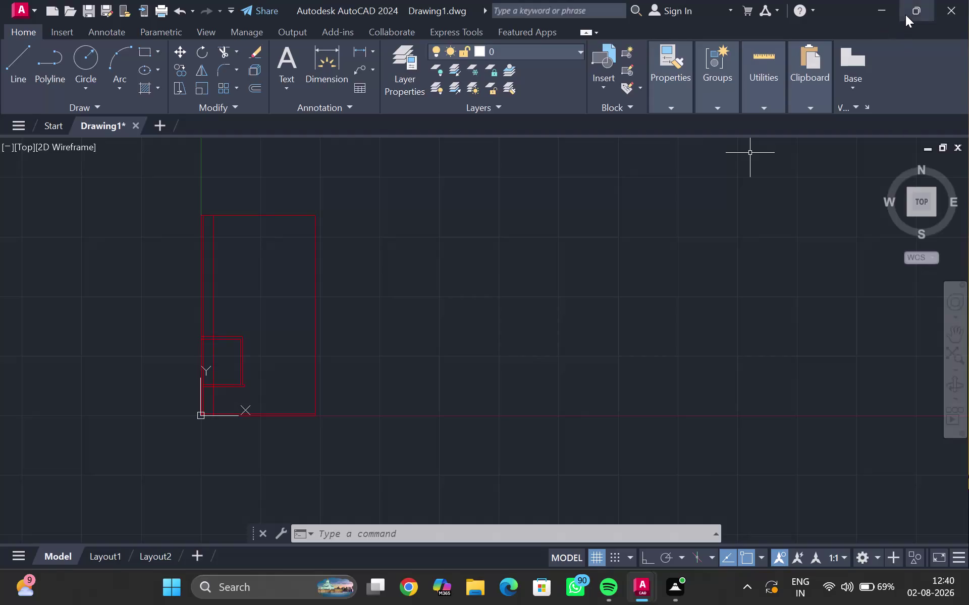
Zoom in on the small room and select the inner vertical wall line, after a mistyped command.
click(917, 352)
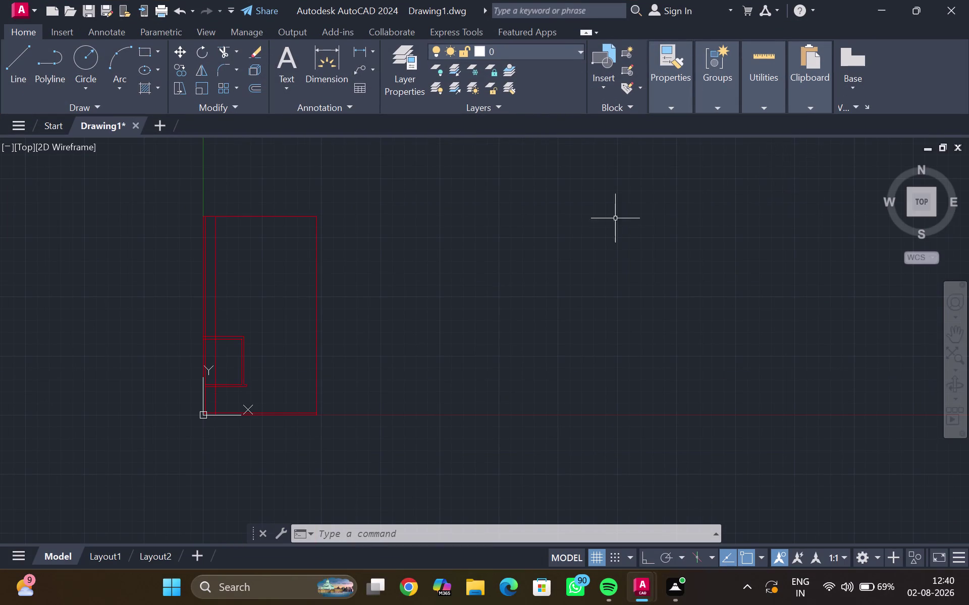
middle_drag(232, 356, 249, 330)
scroll(up, 3)
scroll(up, 3)
middle_drag(243, 321, 243, 324)
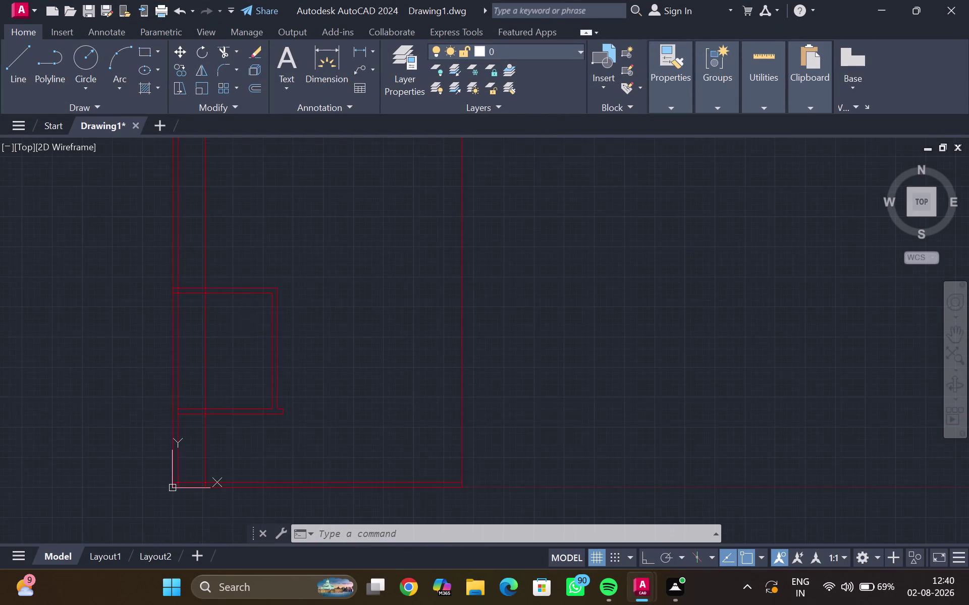
middle_drag(243, 324, 250, 372)
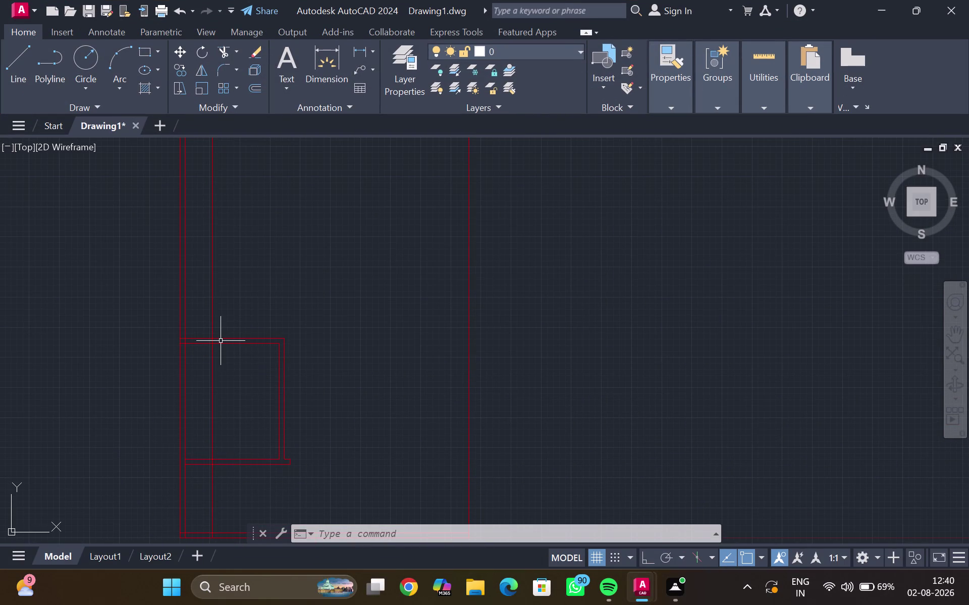
middle_click(259, 279)
click(213, 275)
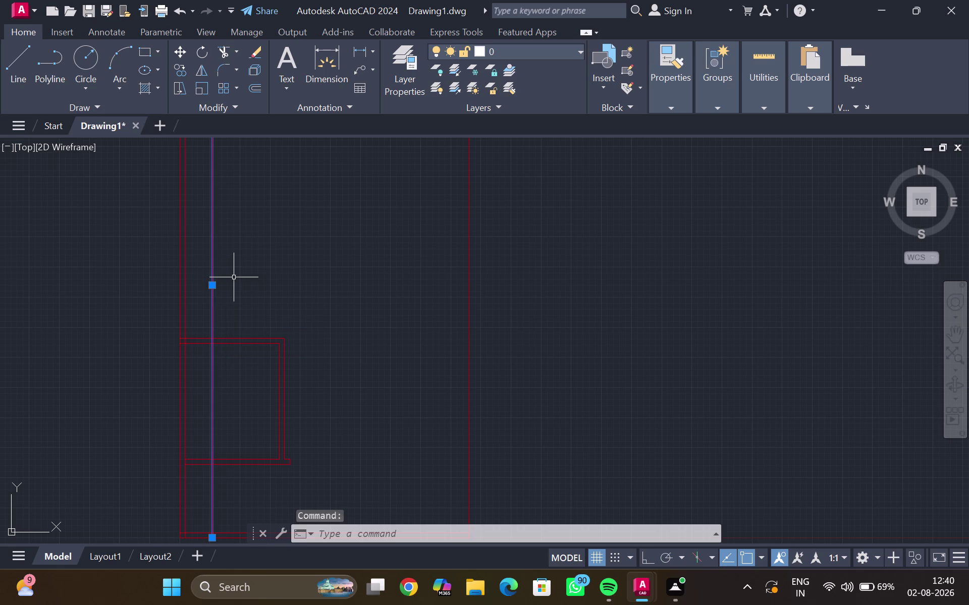
text(qo)
key(Return)
text(9)
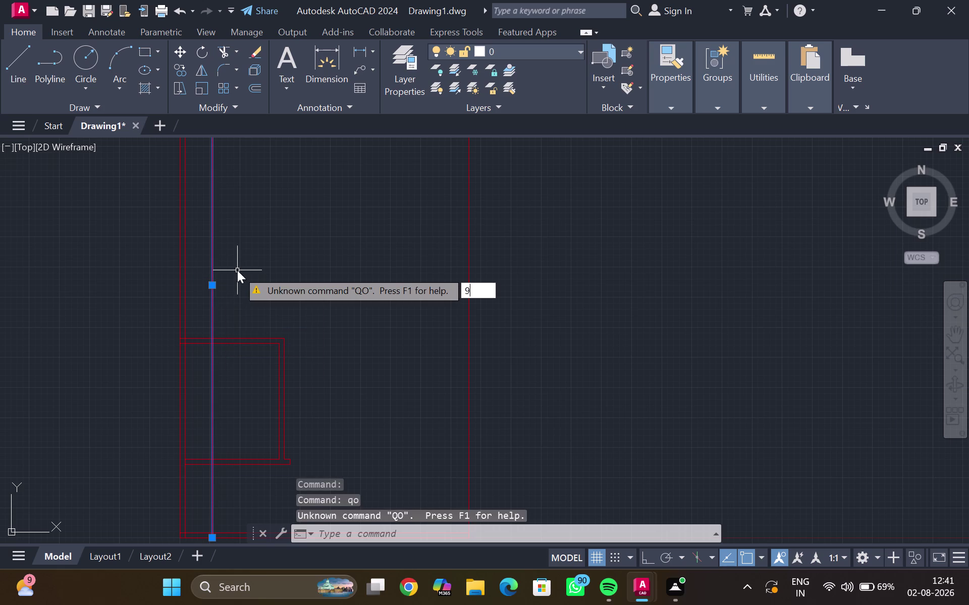
text(")
key(Return)
scroll(up, 3)
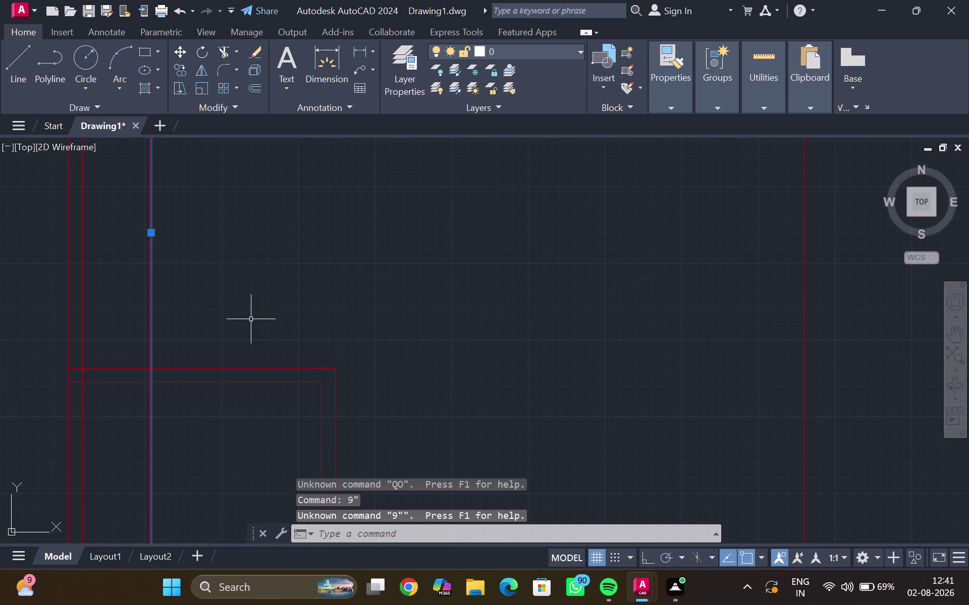
Offset the inner vertical wall line 9 inches to the right.
key(o)
key(Return)
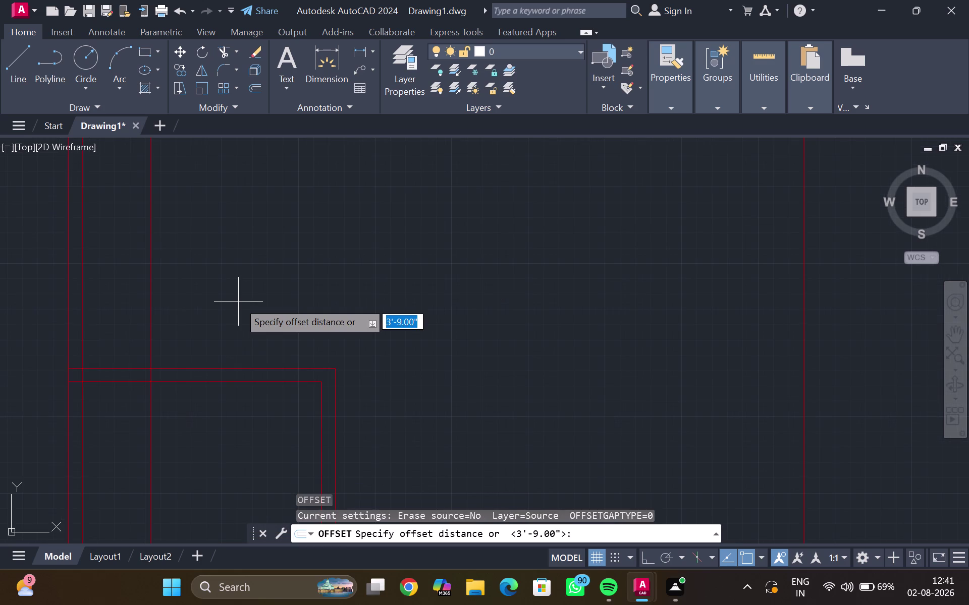
text(9")
key(Return)
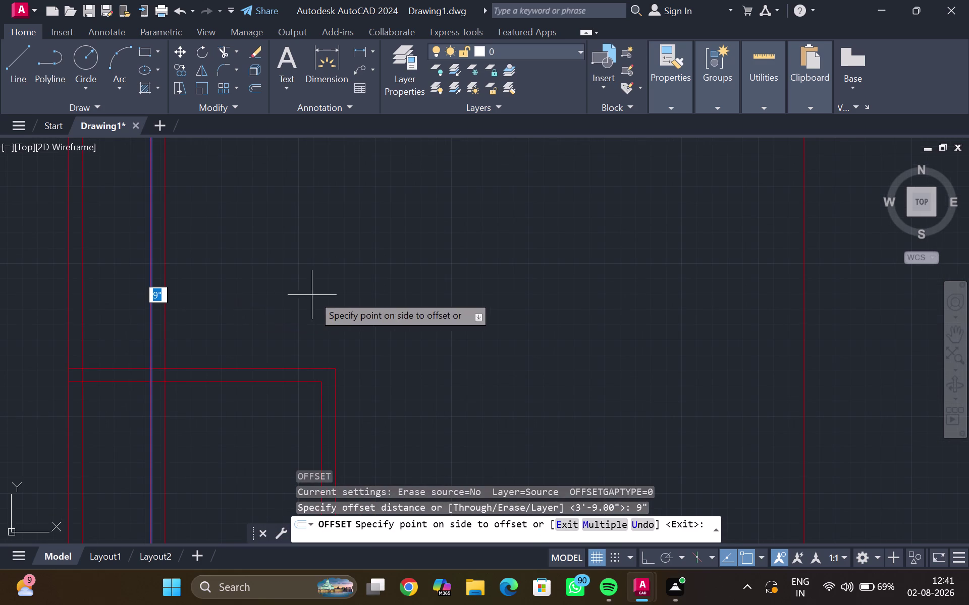
click(235, 307)
scroll(up, 3)
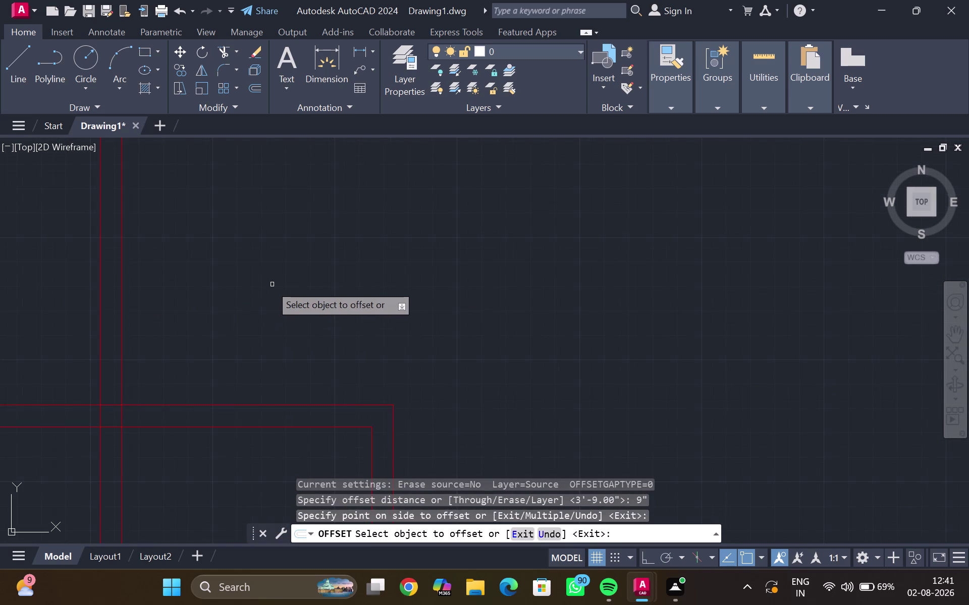
scroll(down, 3)
key(Escape)
scroll(up, 3)
middle_click(229, 295)
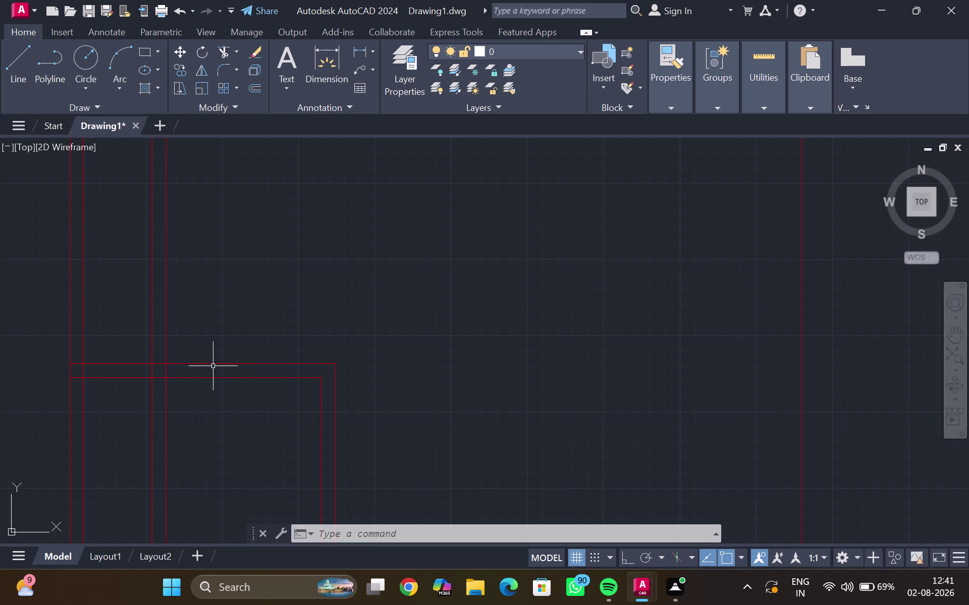
Offset the top horizontal wall line 12 feet down to start a partition.
click(215, 363)
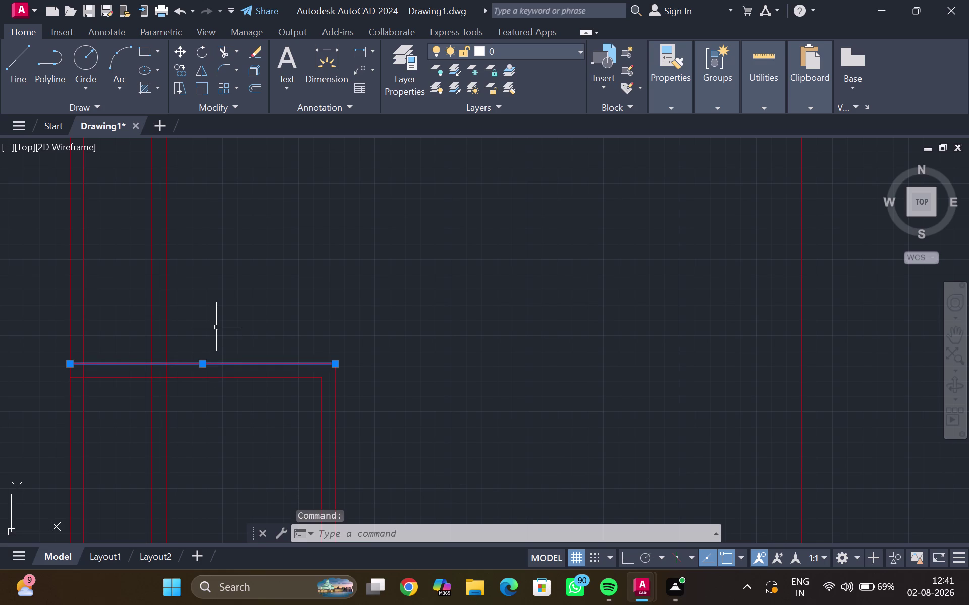
key(o)
key(Return)
text(12)
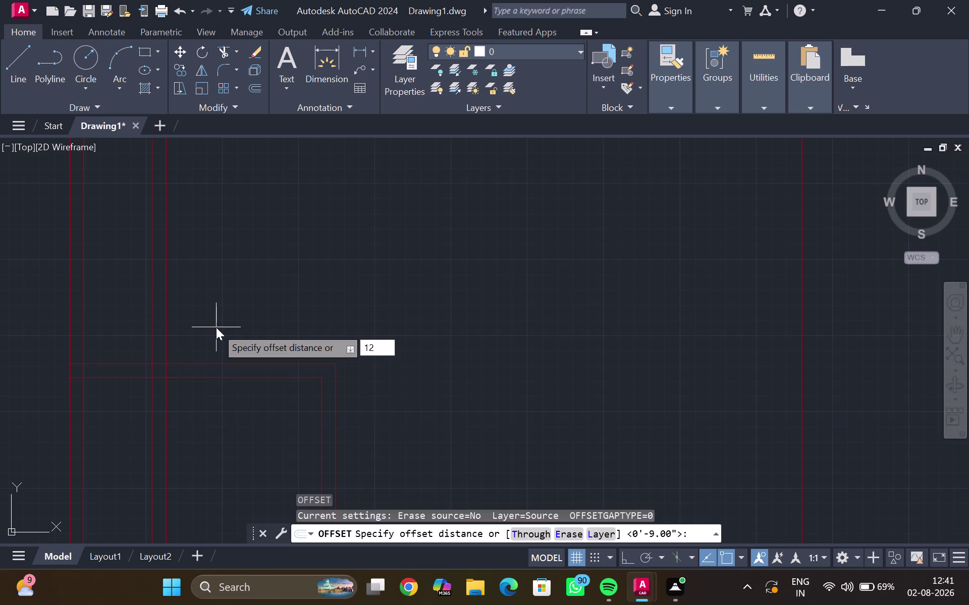
key(apostrophe)
key(Return)
click(239, 288)
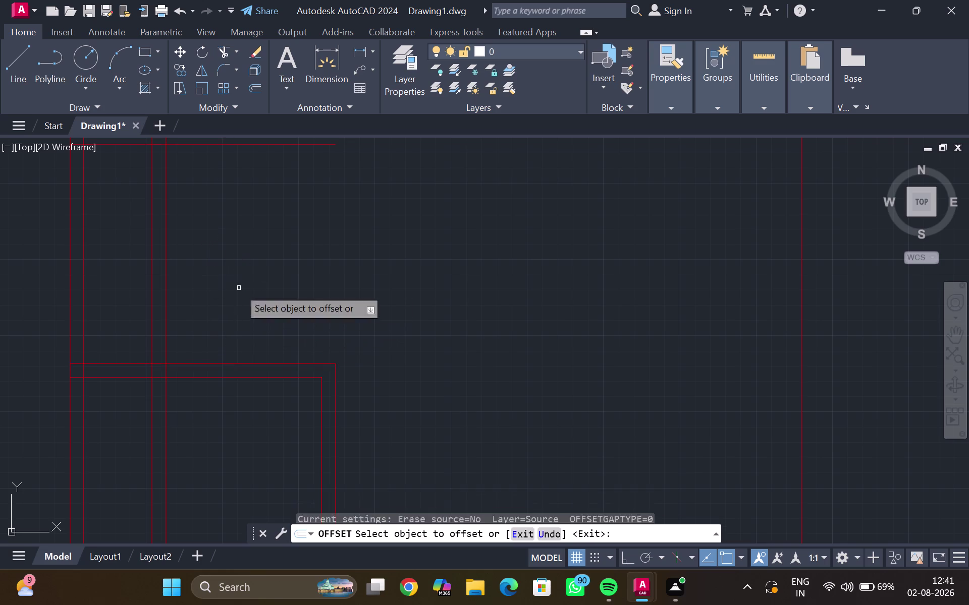
middle_drag(277, 226, 226, 473)
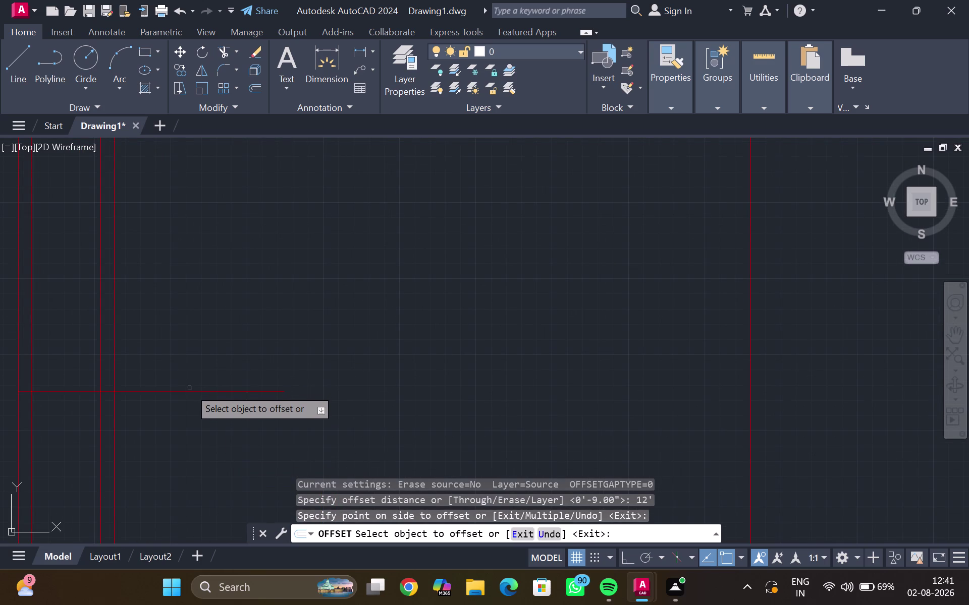
Offset the new partition line 9 inches to make it a double-line wall.
click(189, 394)
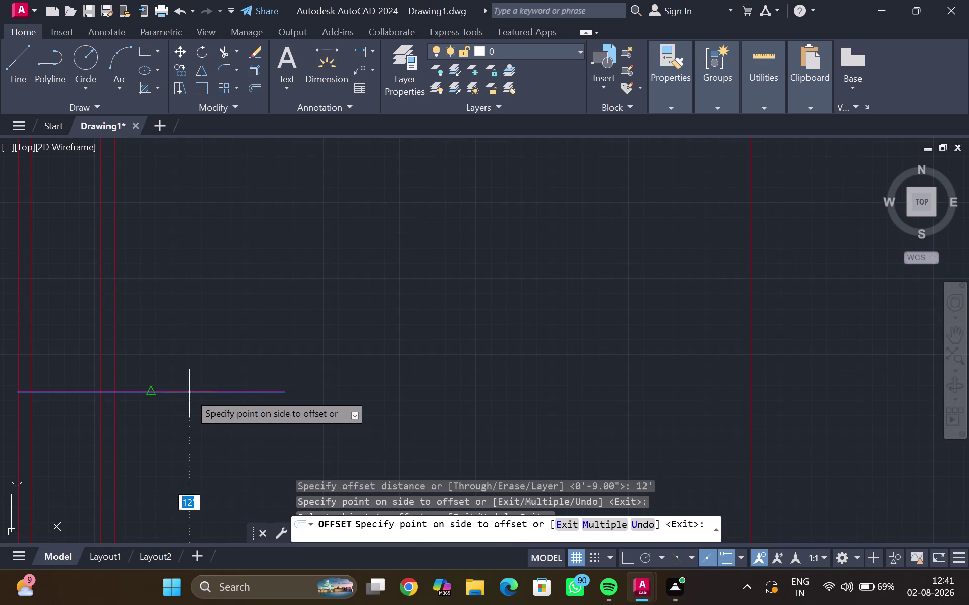
text(9)
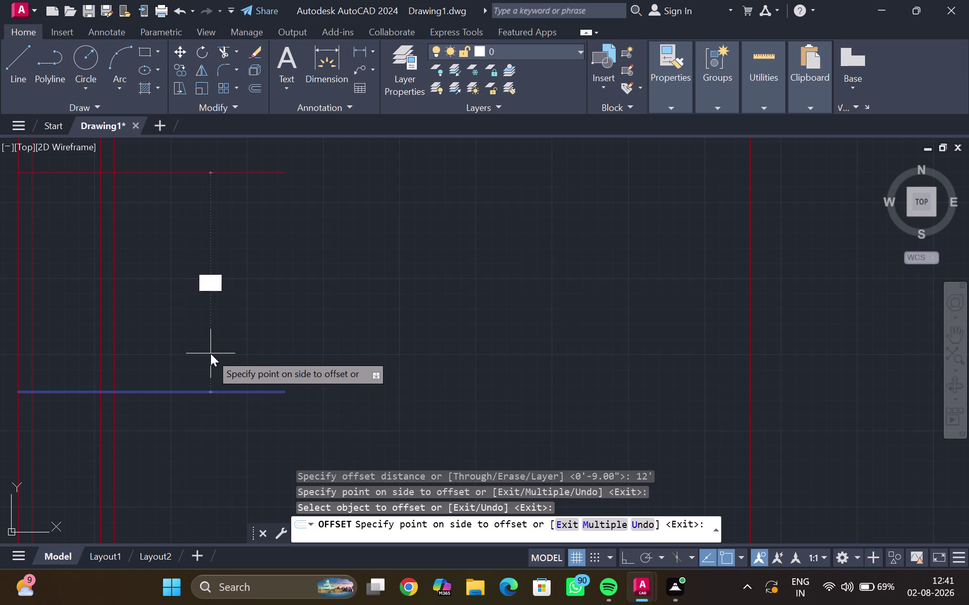
text(")
key(Return)
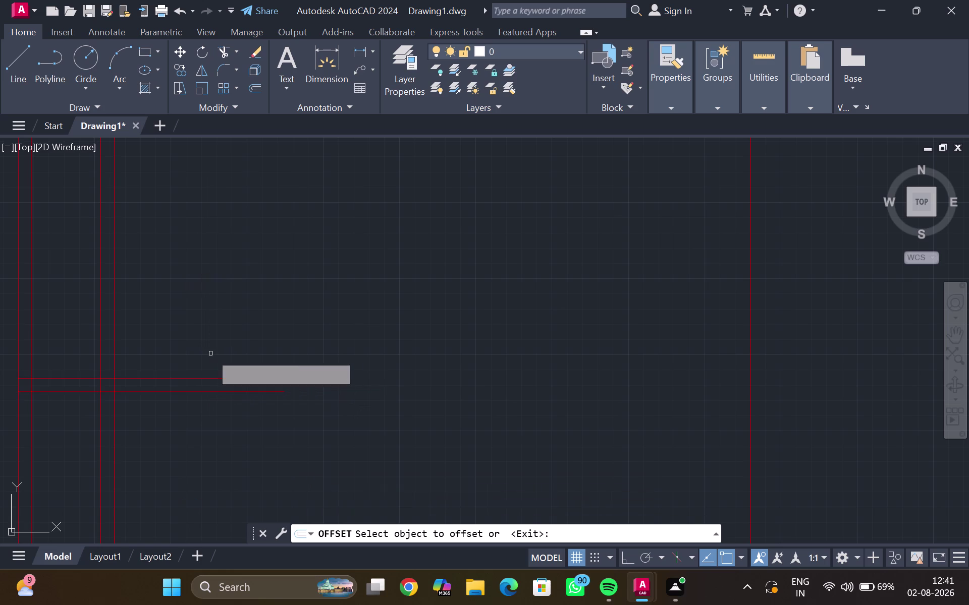
key(Escape)
Pan to the wall crossing and select the outer left wall line.
middle_drag(197, 373, 286, 318)
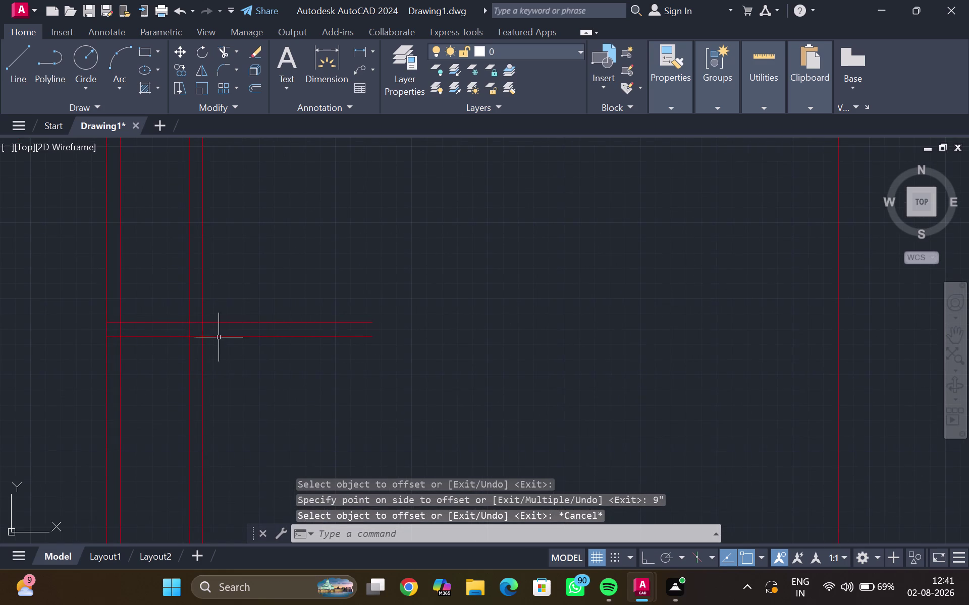
middle_drag(150, 369, 183, 345)
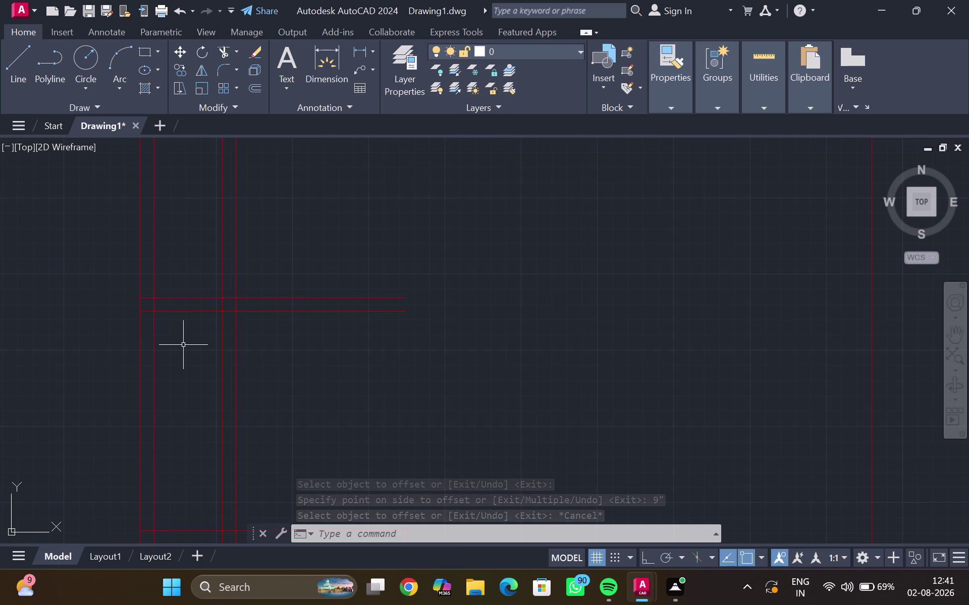
scroll(up, 3)
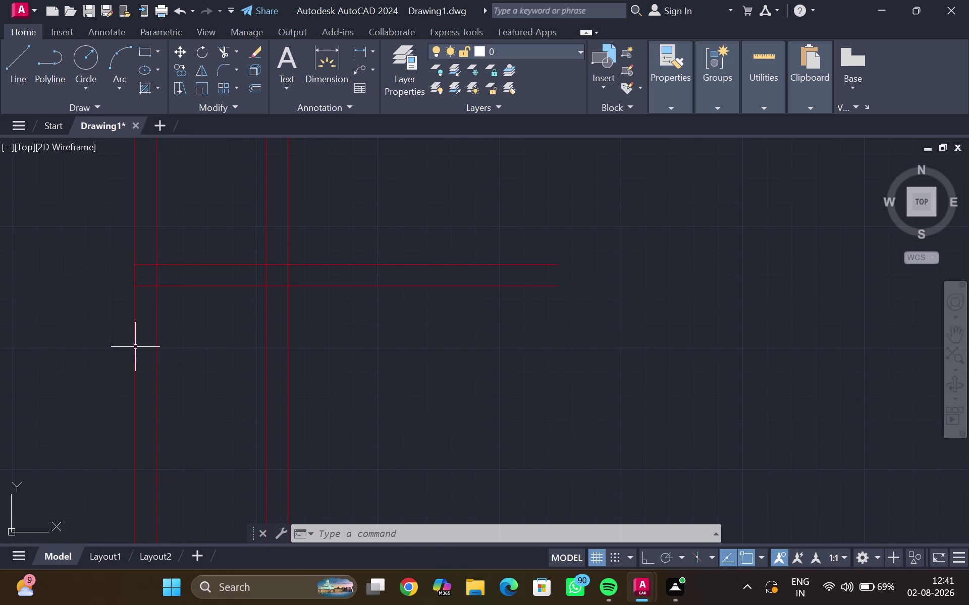
click(134, 347)
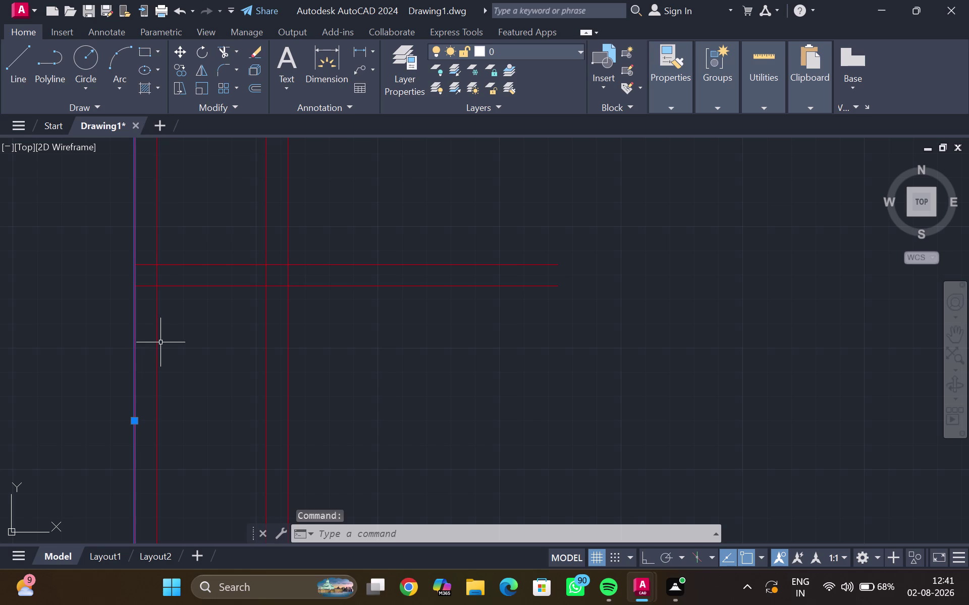
Attempt a 6-inch offset of the left wall line, then undo it.
key(6)
key(BackSpace)
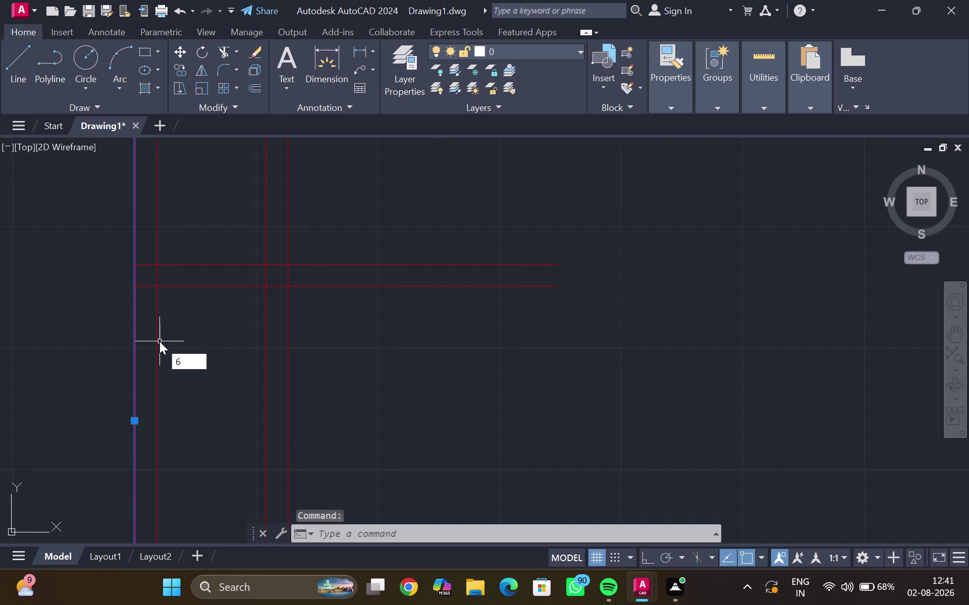
key(o)
key(Return)
text(6")
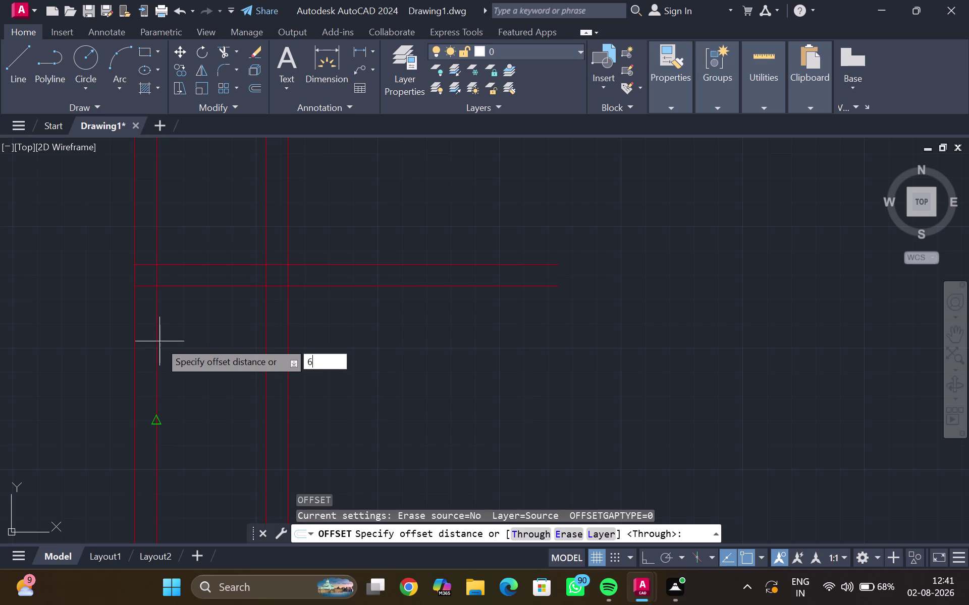
key(Return)
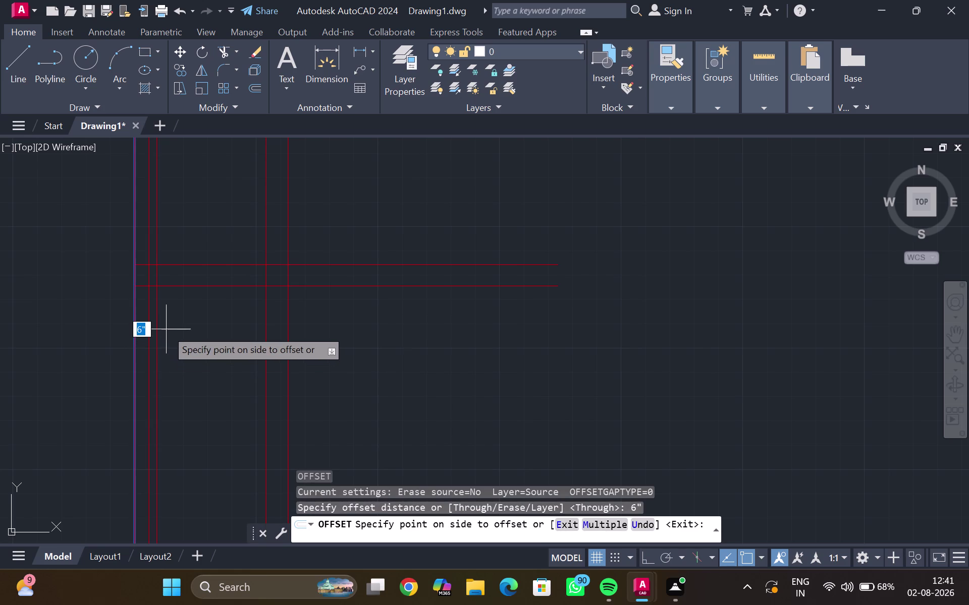
key(Escape)
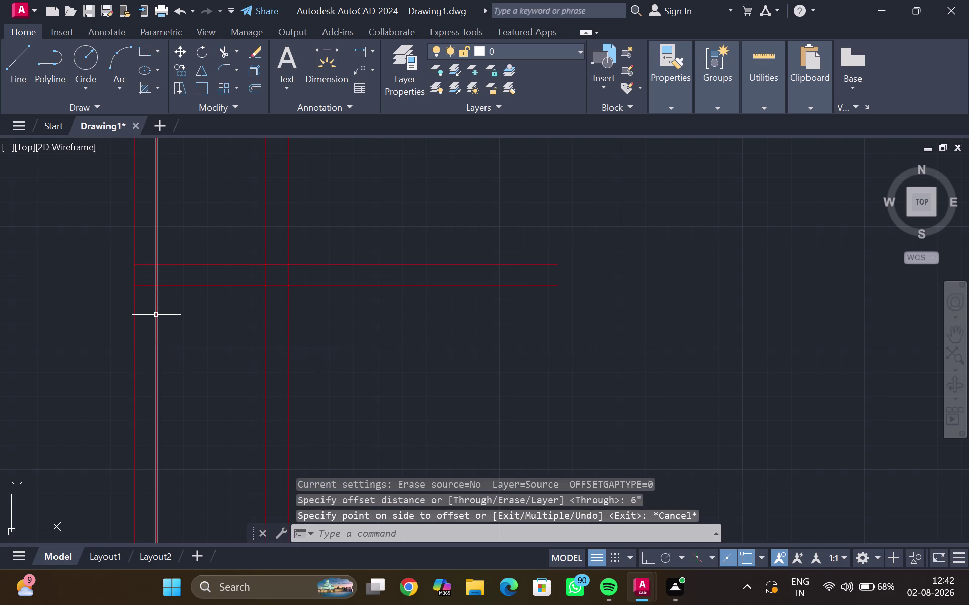
key(ctrl+z)
key(Escape)
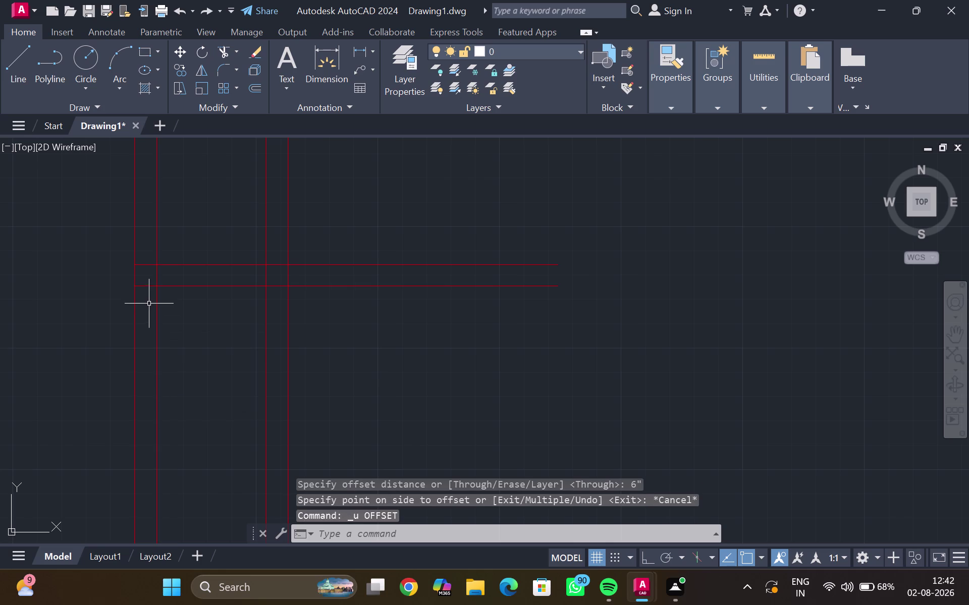
Offset the outer left wall line 6 inches inward and start TRIM.
click(135, 303)
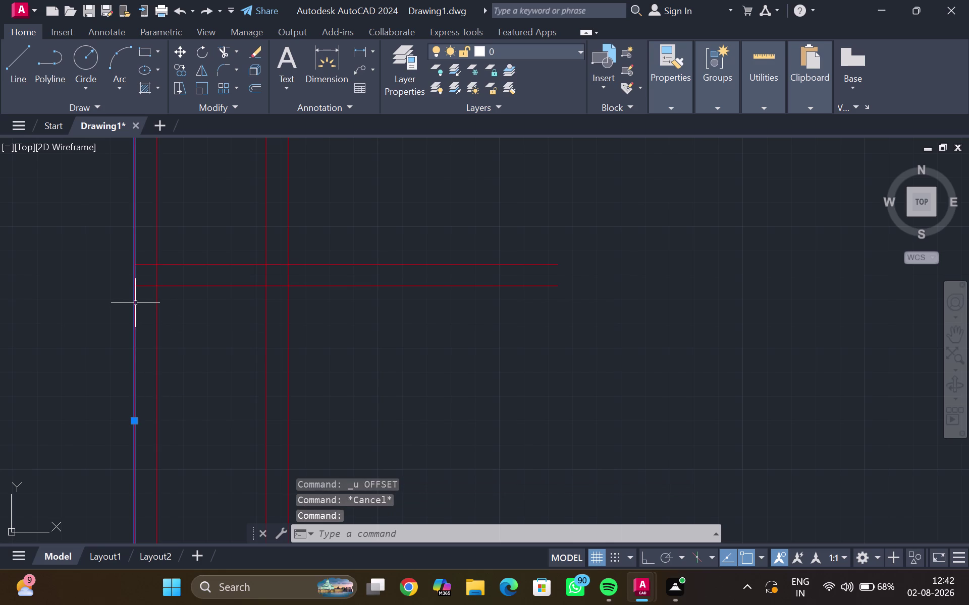
key(o)
key(Return)
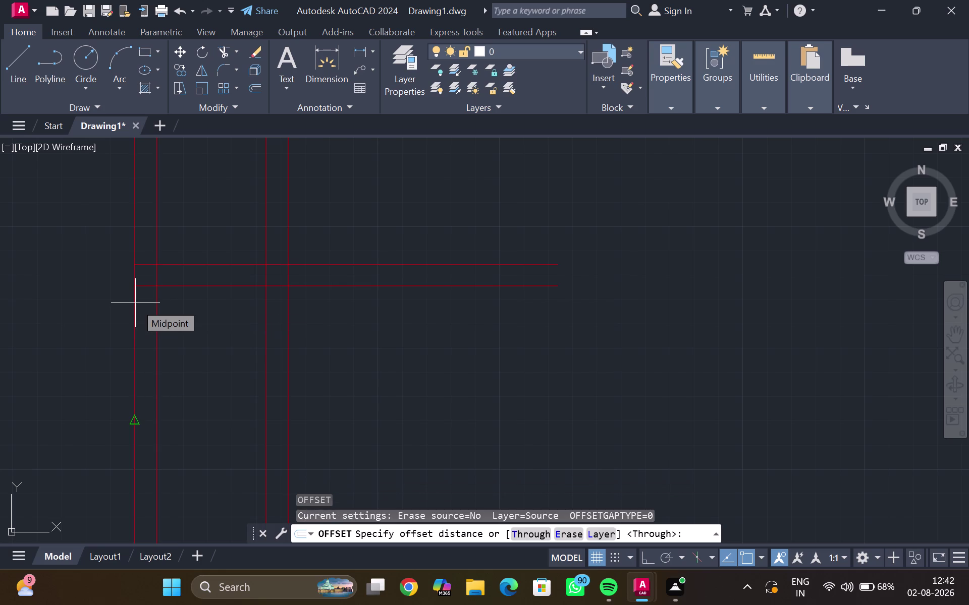
text(6")
key(Return)
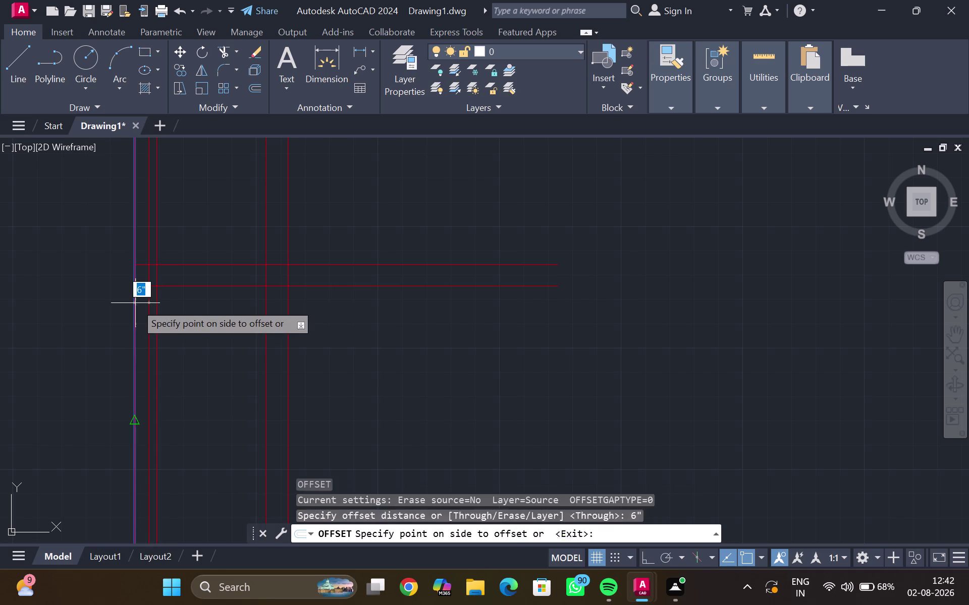
click(135, 303)
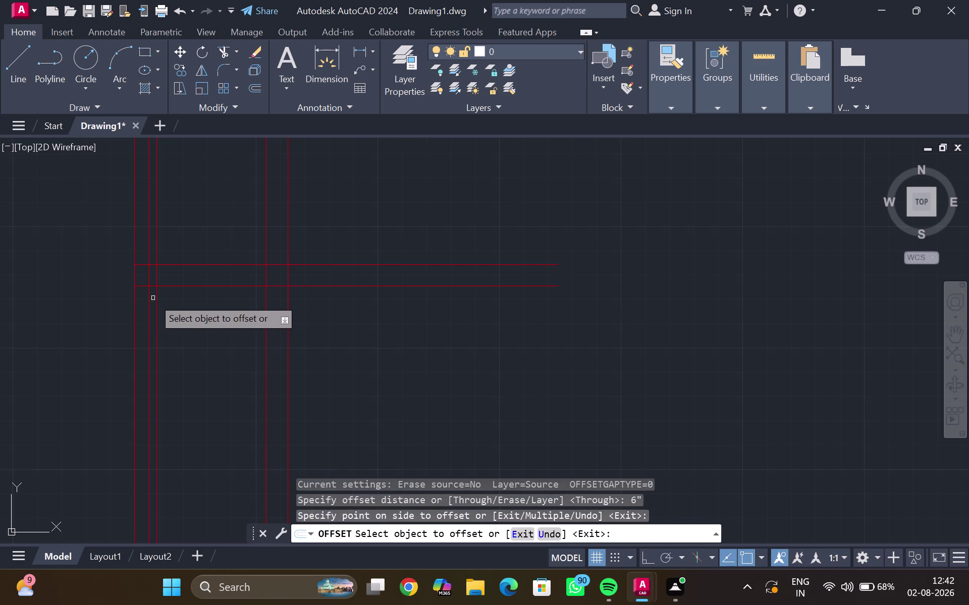
key(Escape)
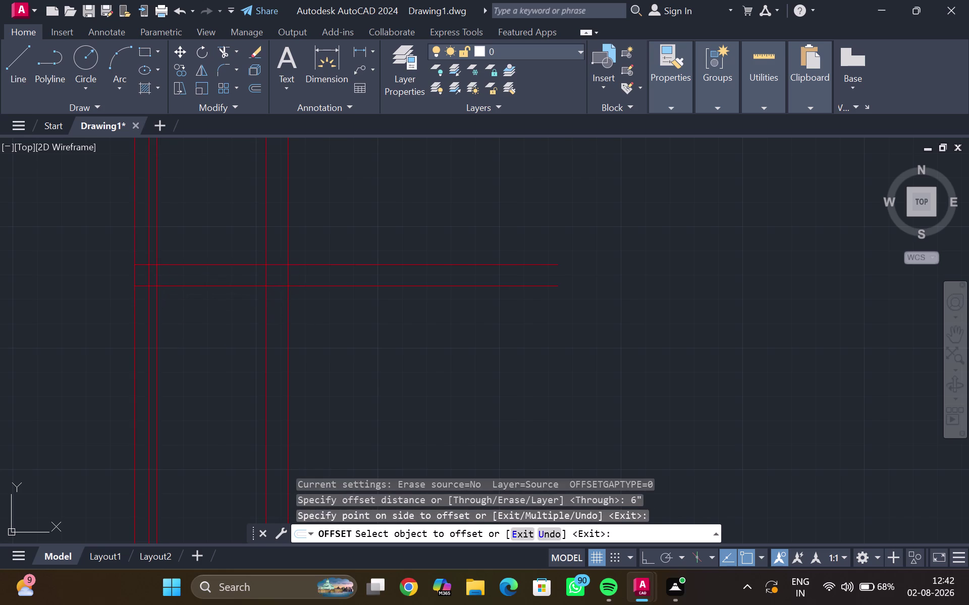
text(tr)
key(Return)
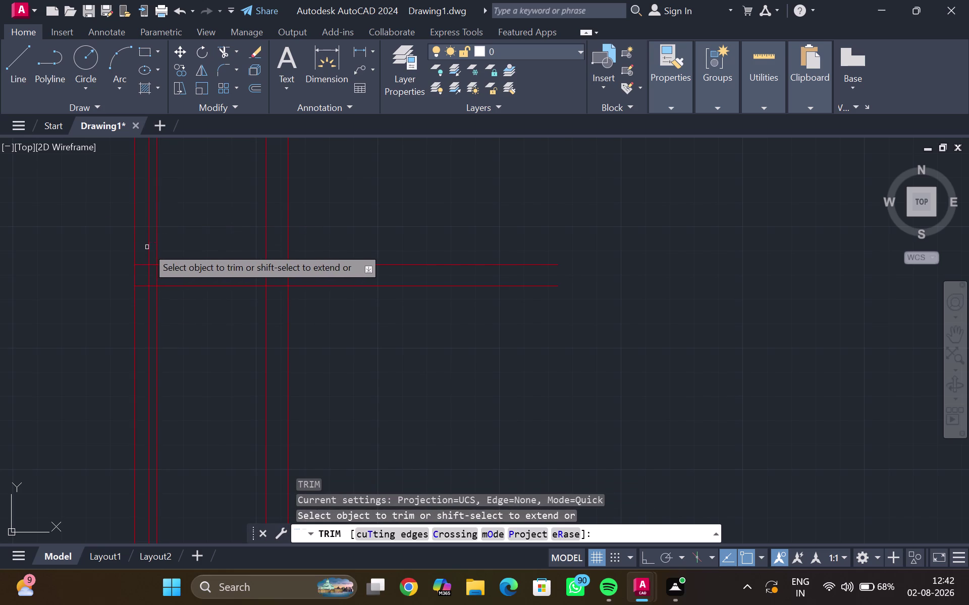
Trim crossing wall segments at the lower corner and the partition junction using clicks and fences.
click(148, 247)
middle_drag(141, 271, 178, 158)
middle_drag(141, 432, 152, 279)
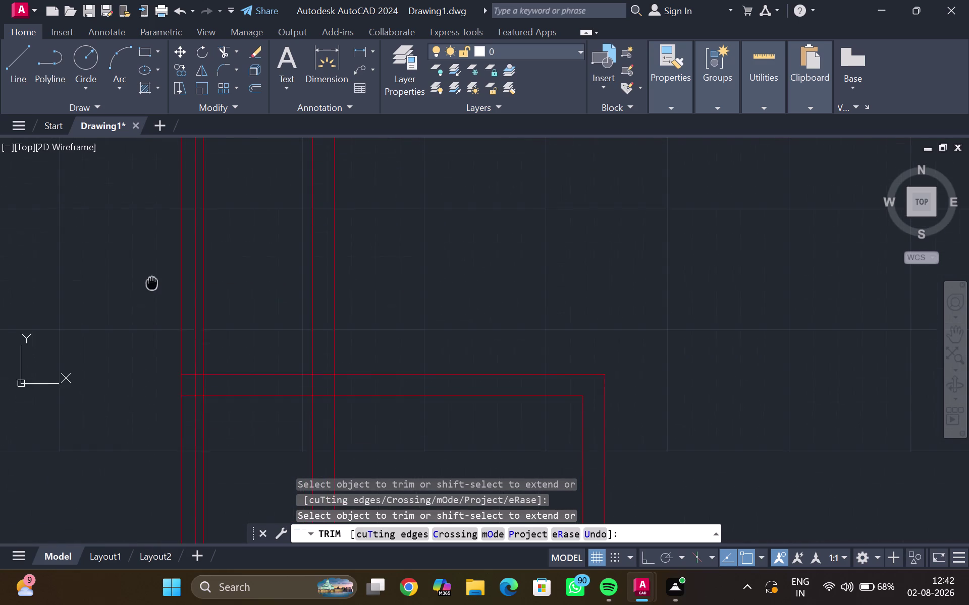
click(195, 404)
middle_drag(189, 388, 166, 408)
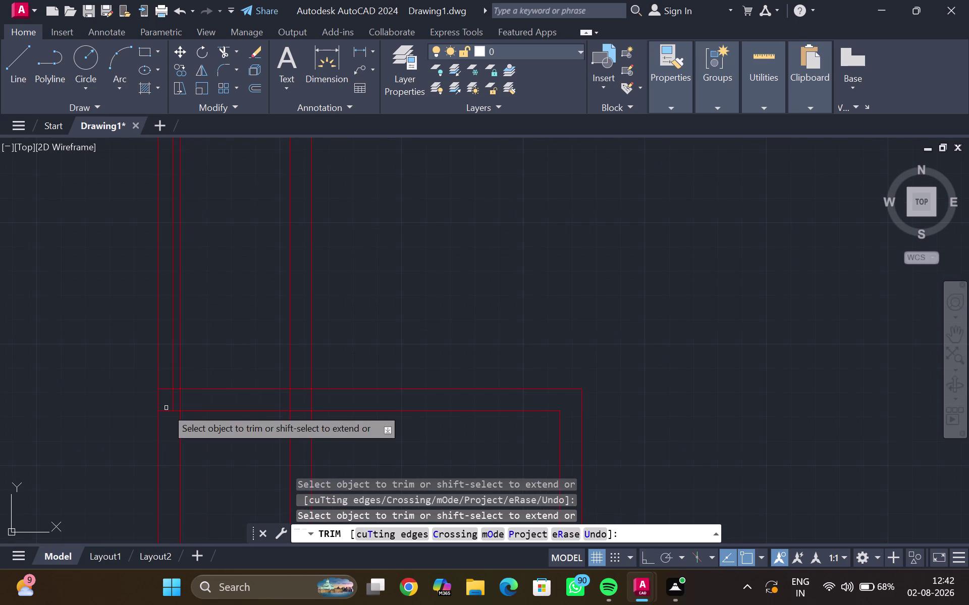
drag(174, 401, 168, 412)
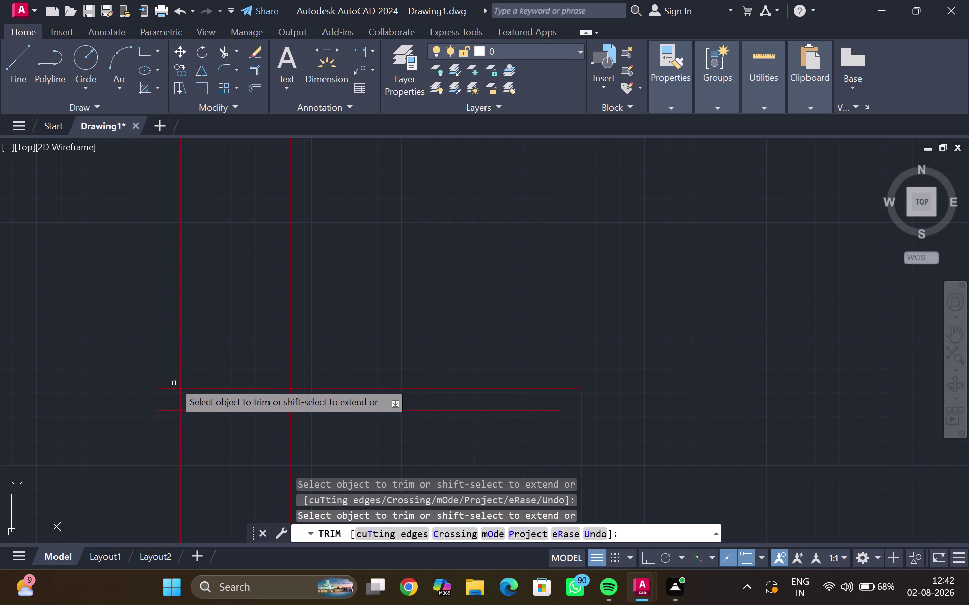
drag(170, 408, 172, 421)
middle_drag(172, 360, 171, 427)
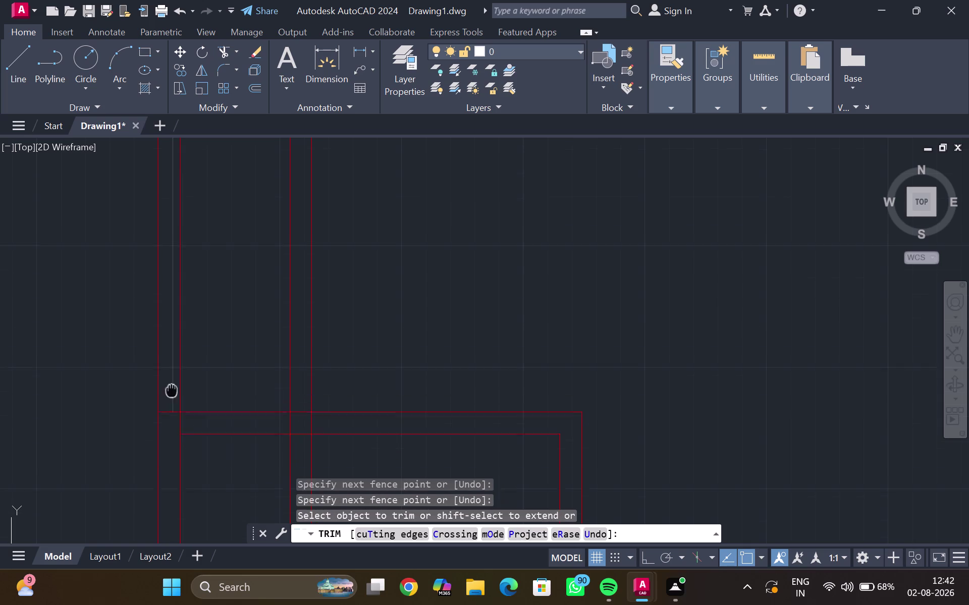
middle_drag(171, 427, 163, 493)
middle_drag(165, 287, 151, 512)
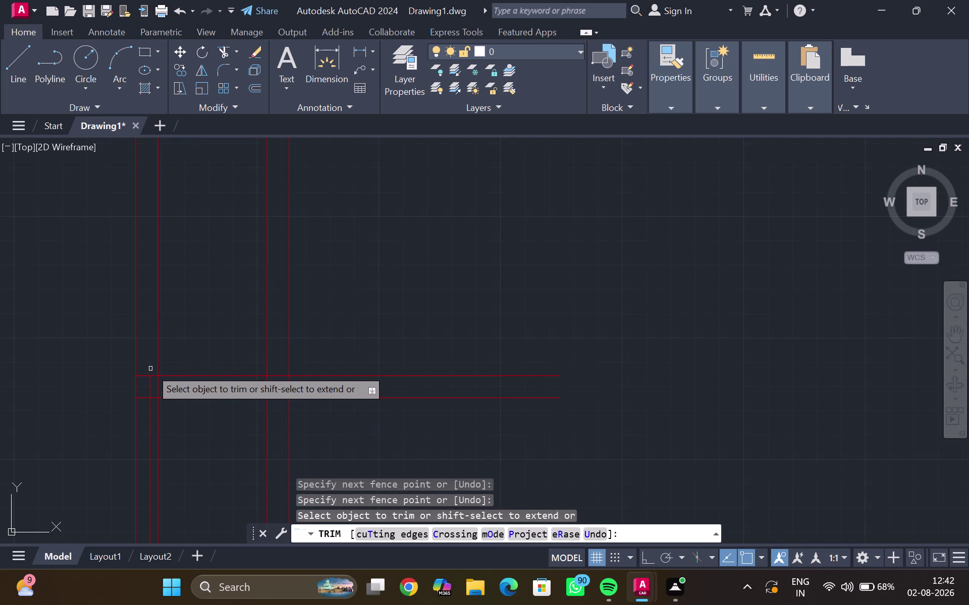
drag(150, 367, 146, 378)
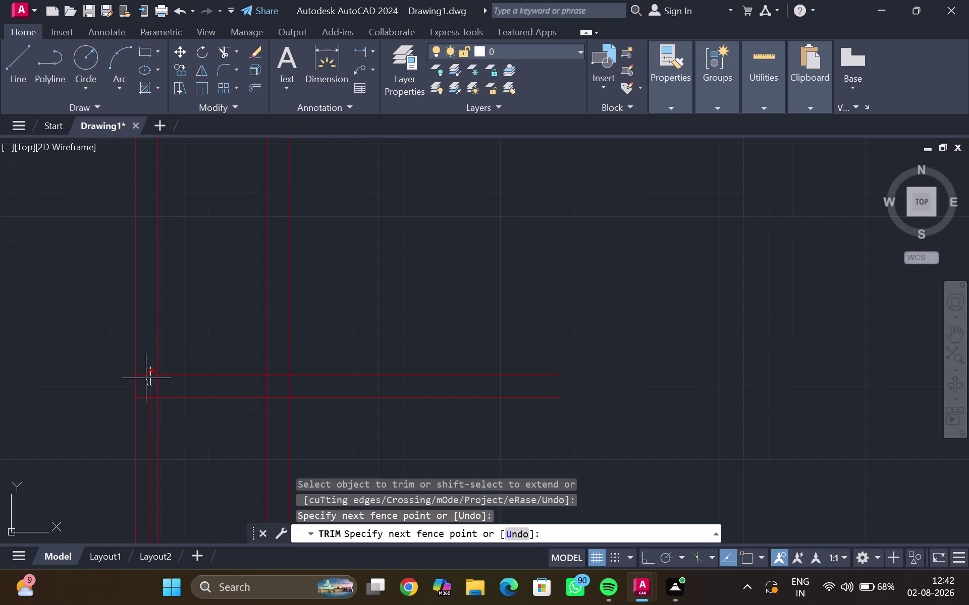
drag(146, 378, 143, 371)
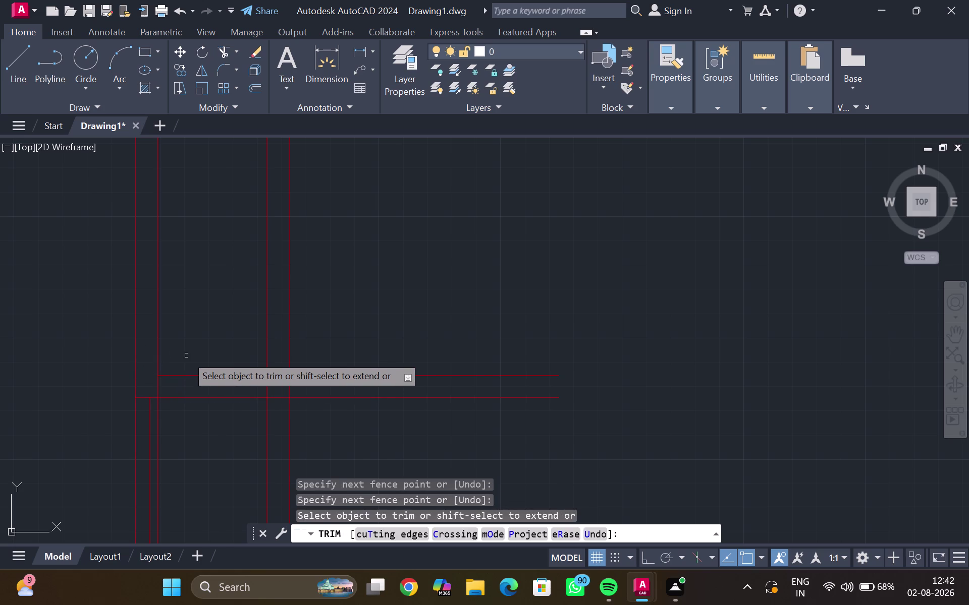
click(158, 416)
Review the trimmed partitions and undo the last three trims.
scroll(down, 3)
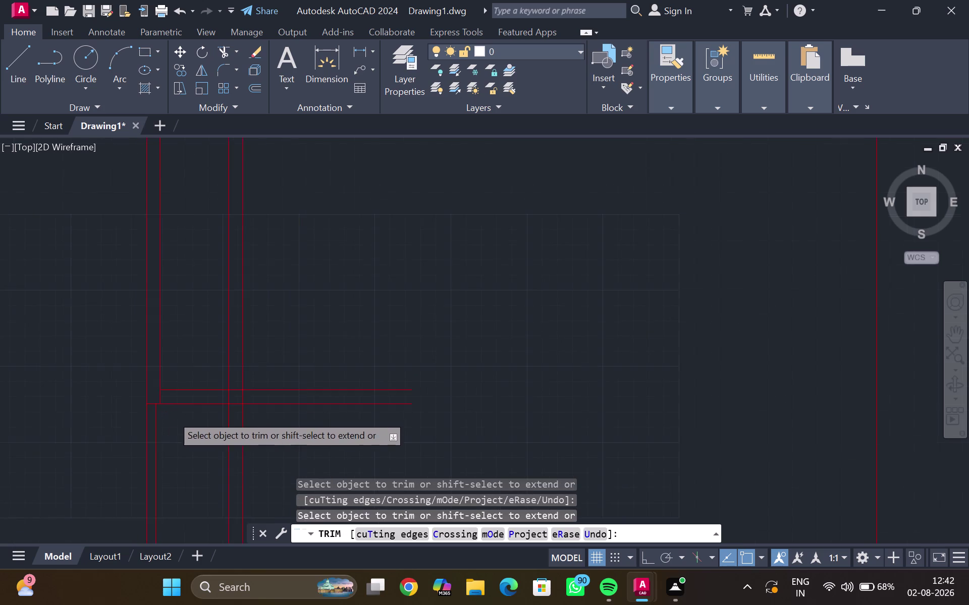
middle_drag(172, 415, 170, 342)
key(Escape)
scroll(down, 3)
middle_drag(187, 386, 166, 328)
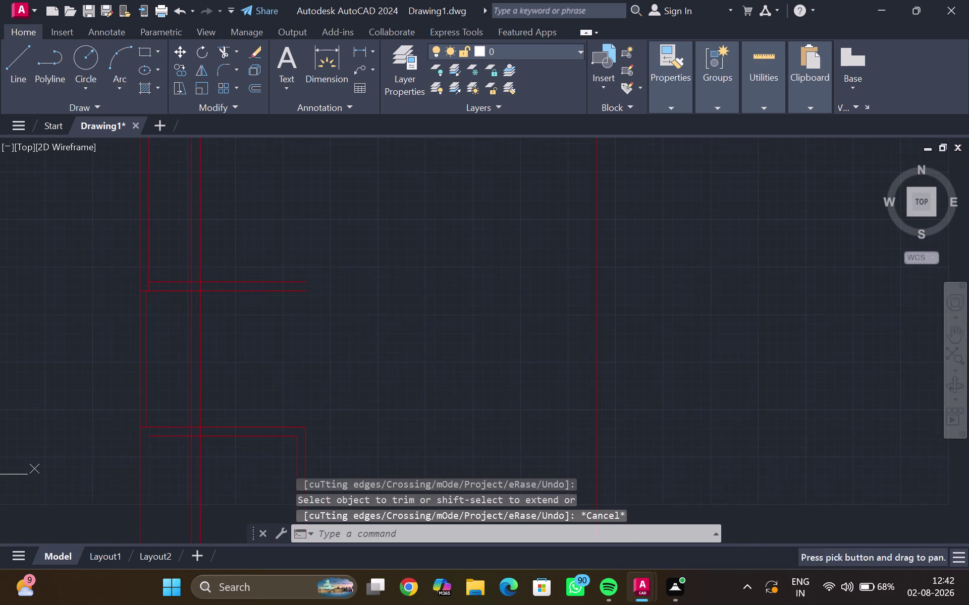
middle_drag(169, 367, 166, 339)
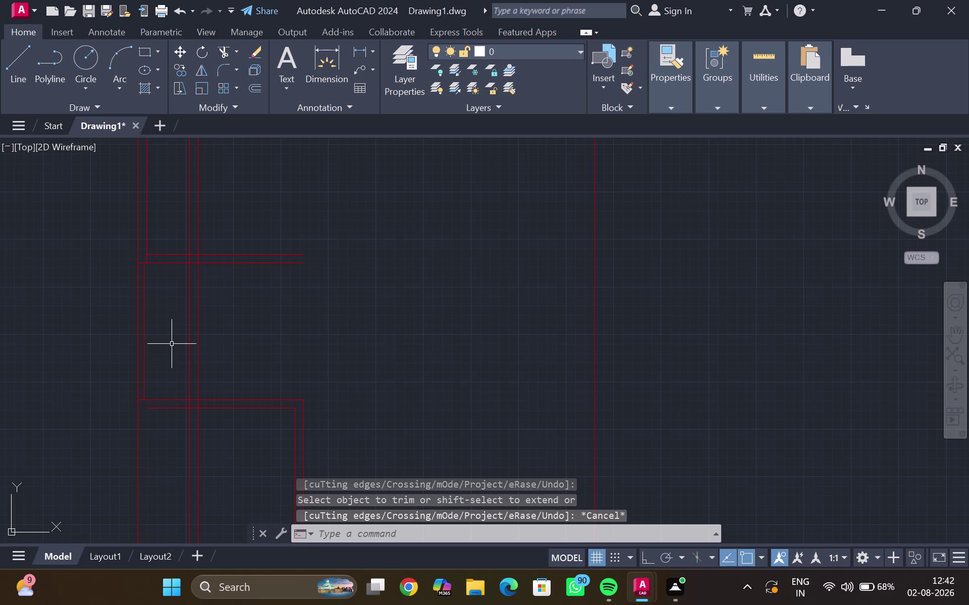
scroll(down, 3)
middle_drag(172, 344, 173, 320)
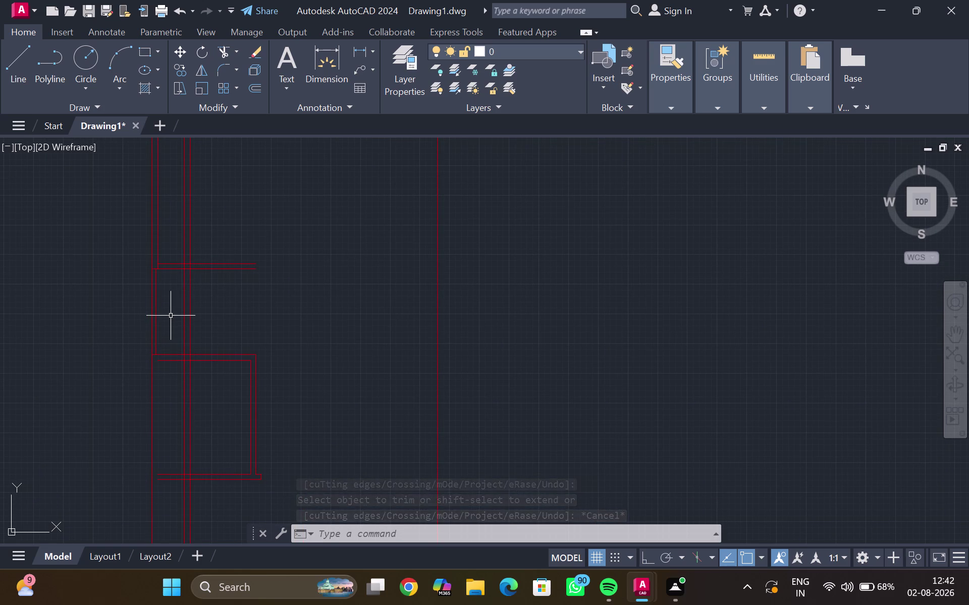
key(ctrl+z)
scroll(down, 3)
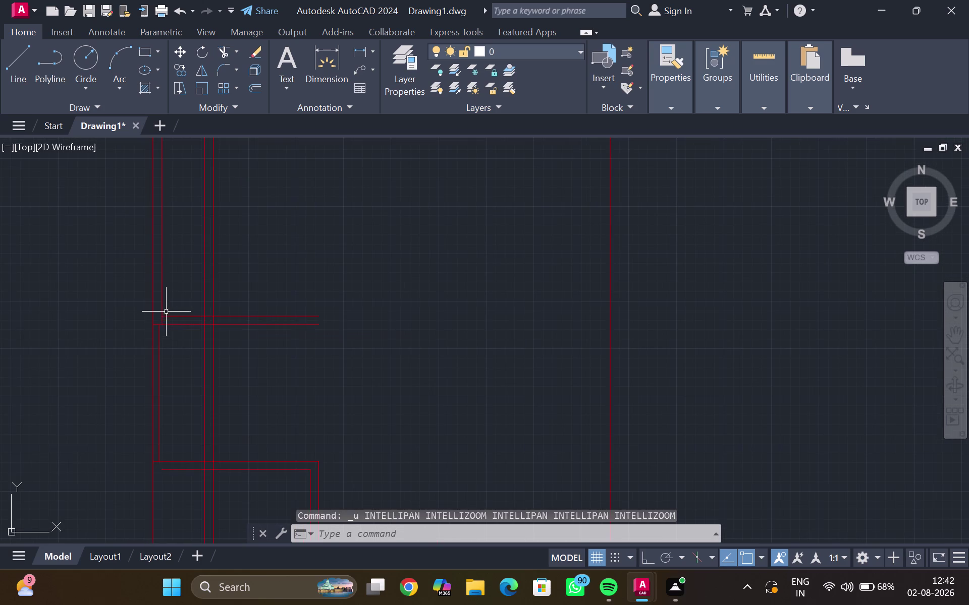
middle_drag(168, 294, 172, 284)
key(ctrl+z)
key(ctrl+z)
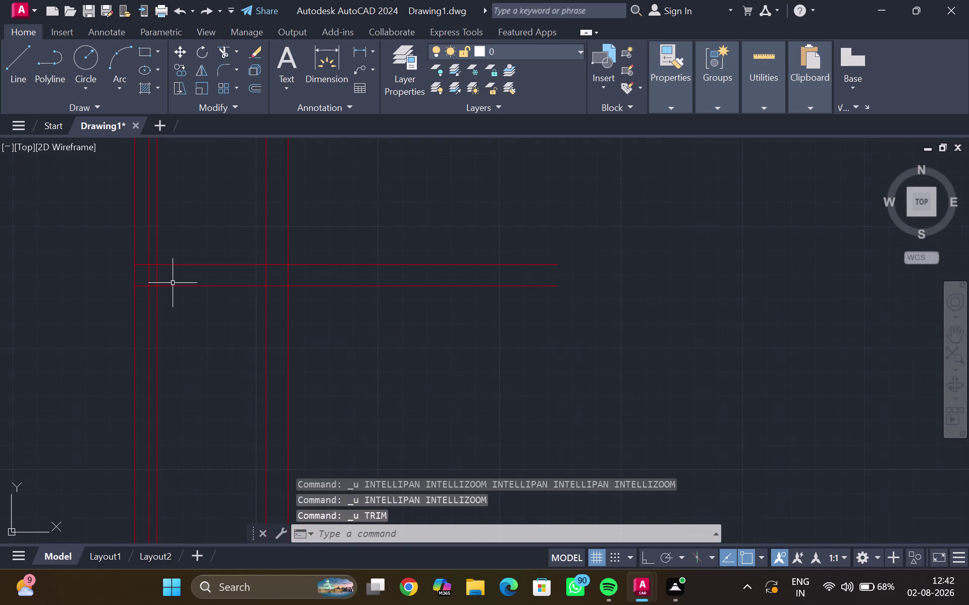
Return to the partition junction, restart TRIM, and trim the first crossing segment.
scroll(down, 3)
middle_drag(173, 304, 168, 117)
middle_drag(163, 218, 143, 413)
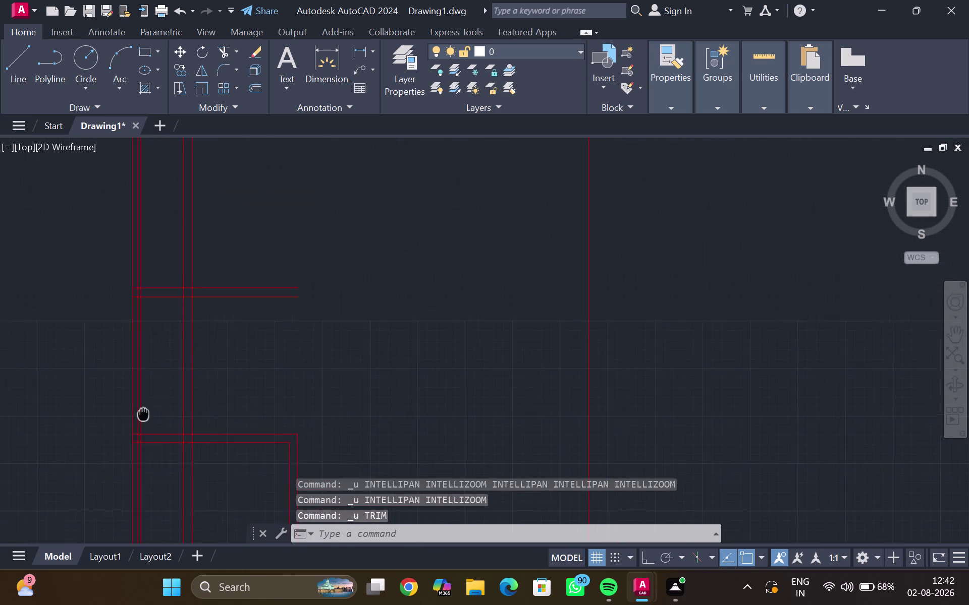
middle_drag(143, 413, 140, 435)
scroll(up, 3)
scroll(up, 3)
middle_drag(143, 392, 140, 439)
scroll(down, 3)
middle_drag(154, 351, 141, 427)
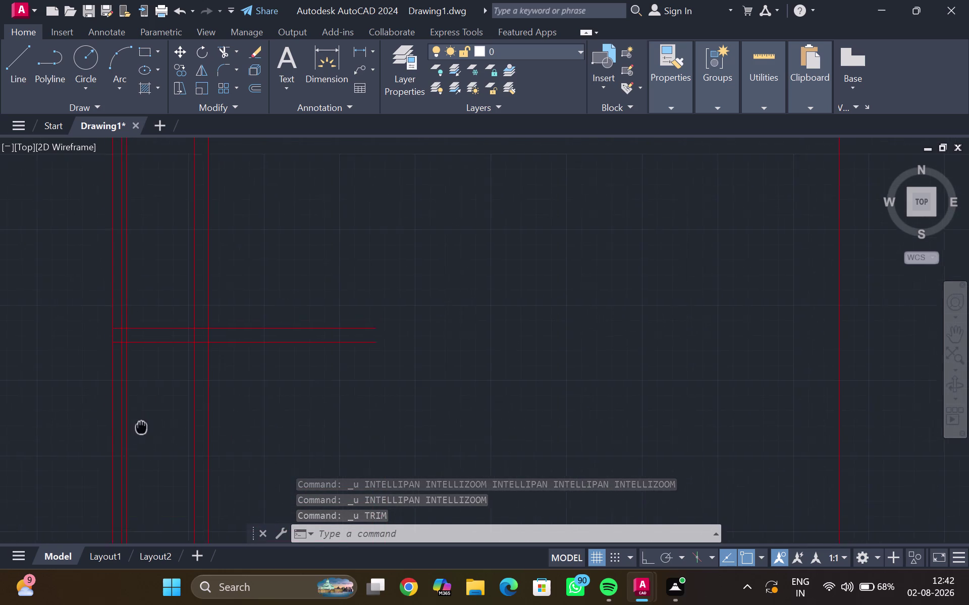
middle_drag(140, 427, 139, 434)
text(tr)
key(Return)
scroll(down, 3)
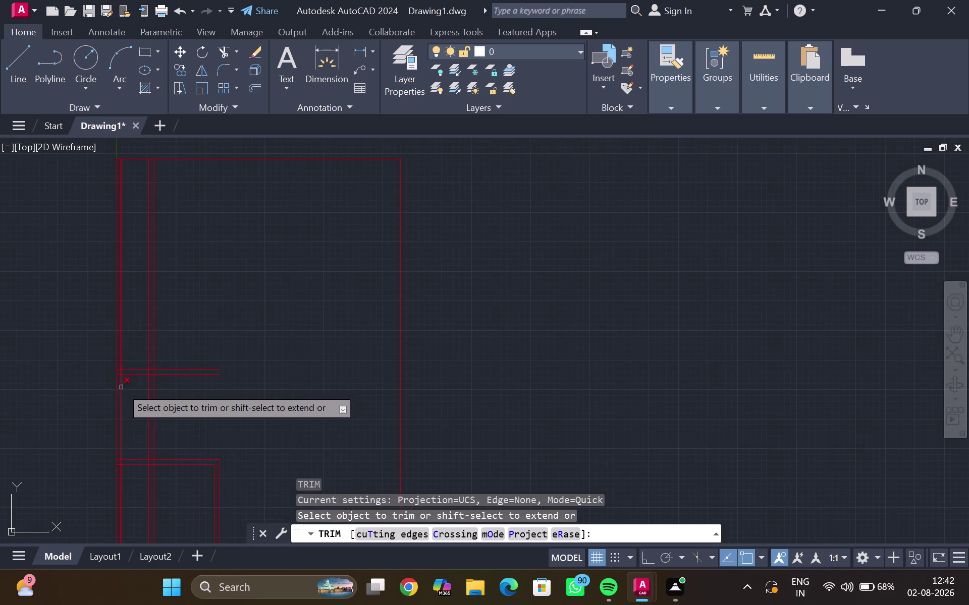
middle_drag(130, 404, 138, 394)
scroll(up, 3)
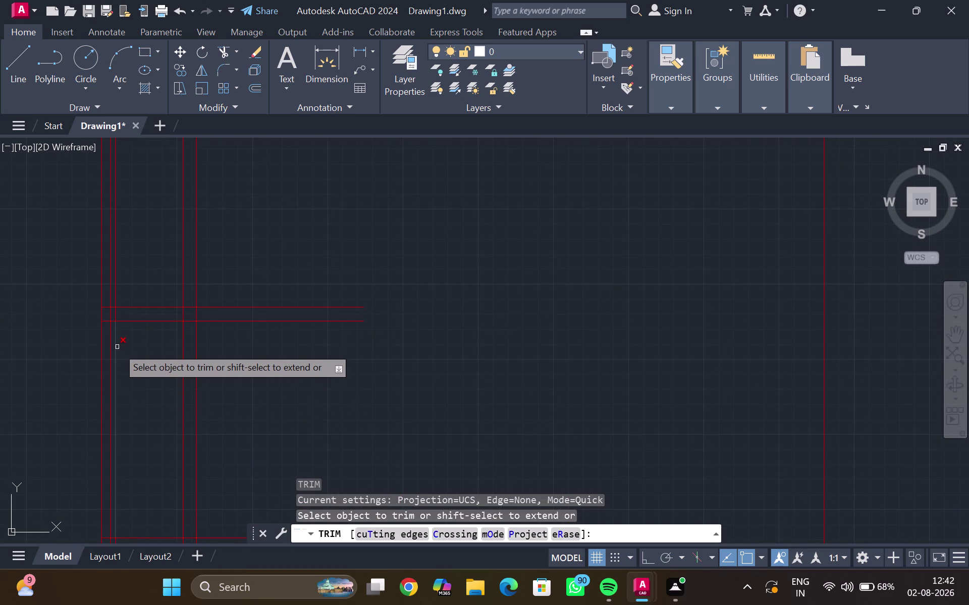
click(117, 347)
Trim the crossing wall segments at the bottom wall corner.
scroll(down, 3)
middle_drag(121, 361, 127, 352)
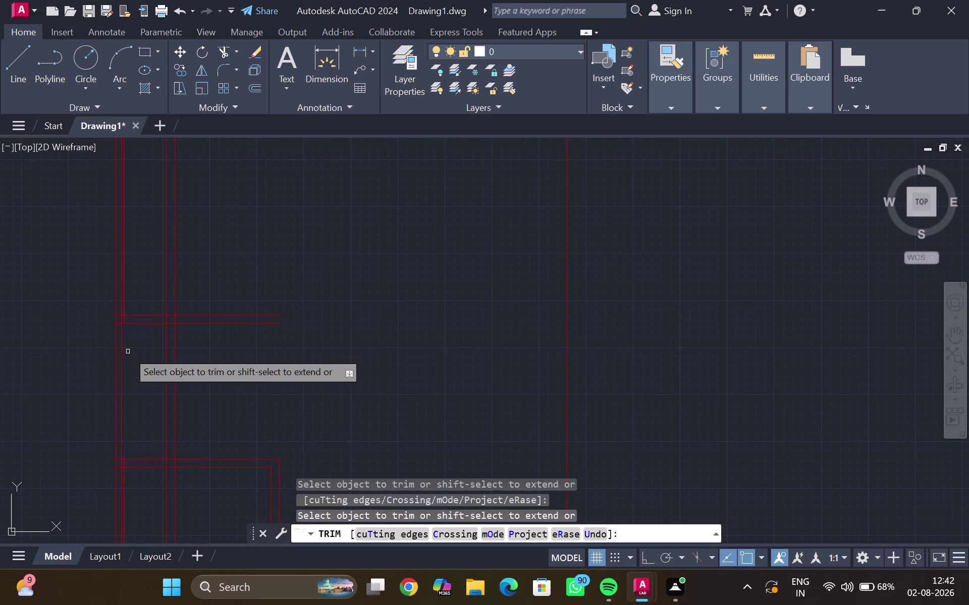
middle_drag(131, 345, 130, 326)
scroll(up, 3)
middle_drag(123, 384, 128, 354)
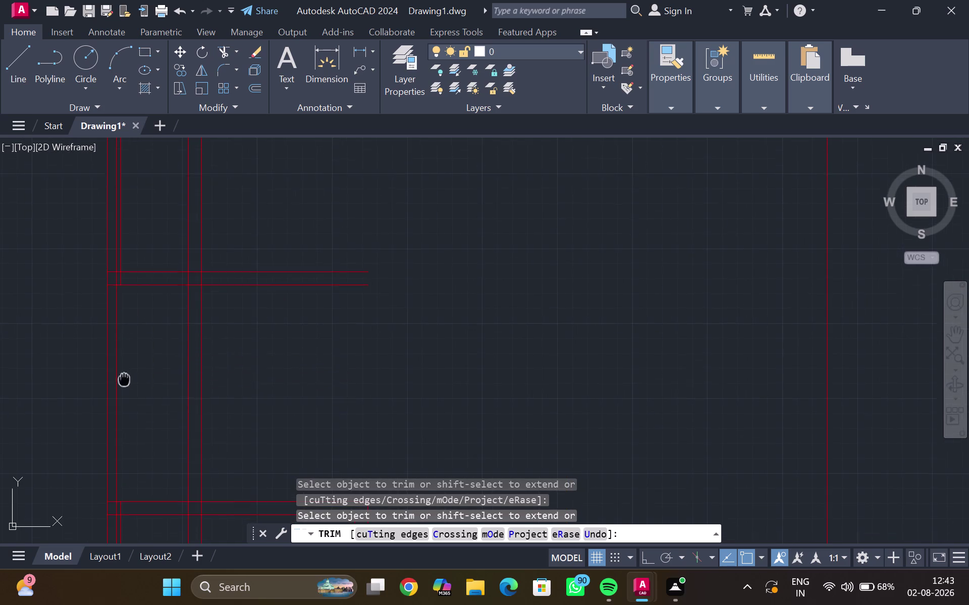
middle_drag(128, 355, 150, 239)
middle_drag(158, 371, 167, 347)
scroll(up, 3)
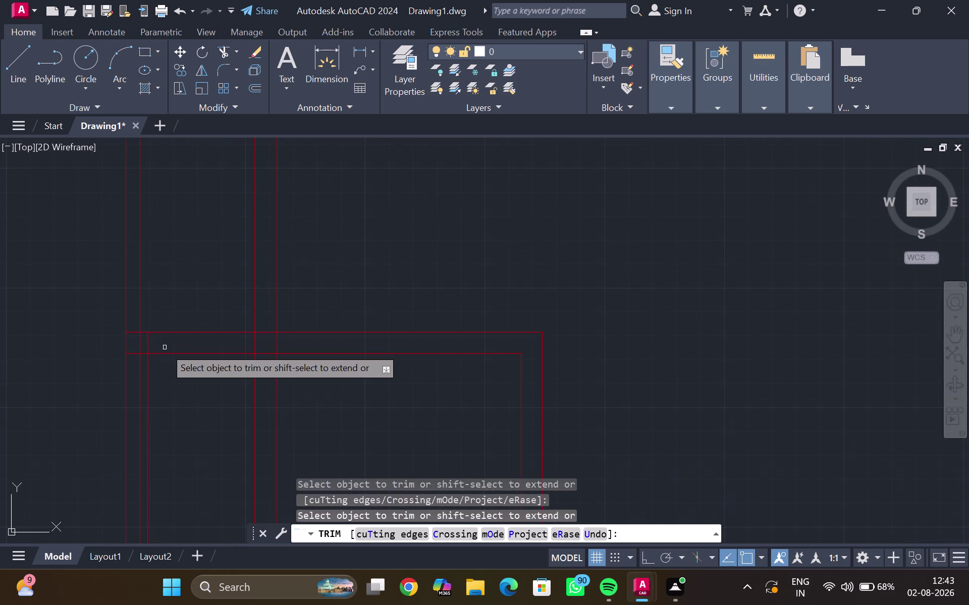
click(141, 346)
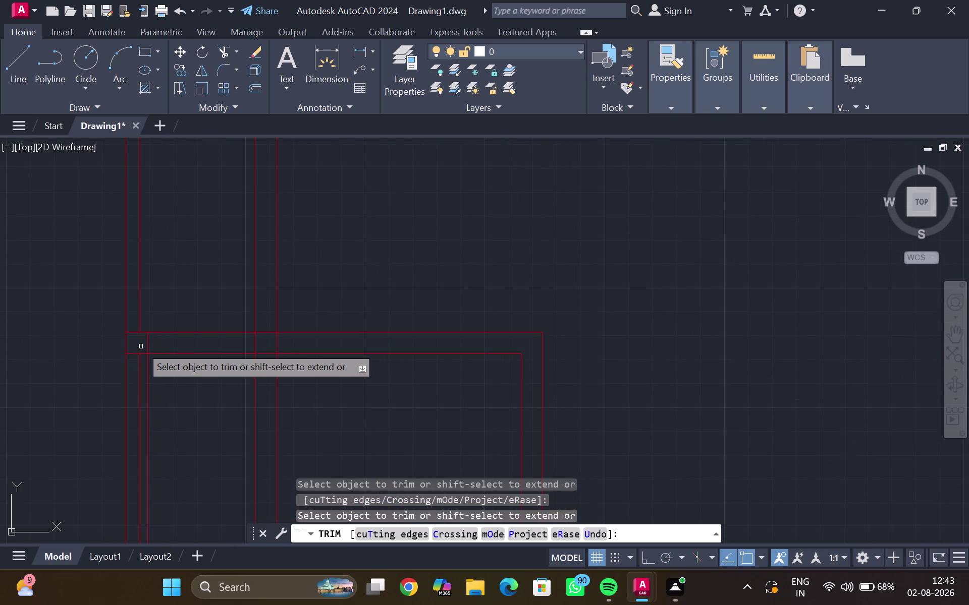
click(139, 355)
click(139, 354)
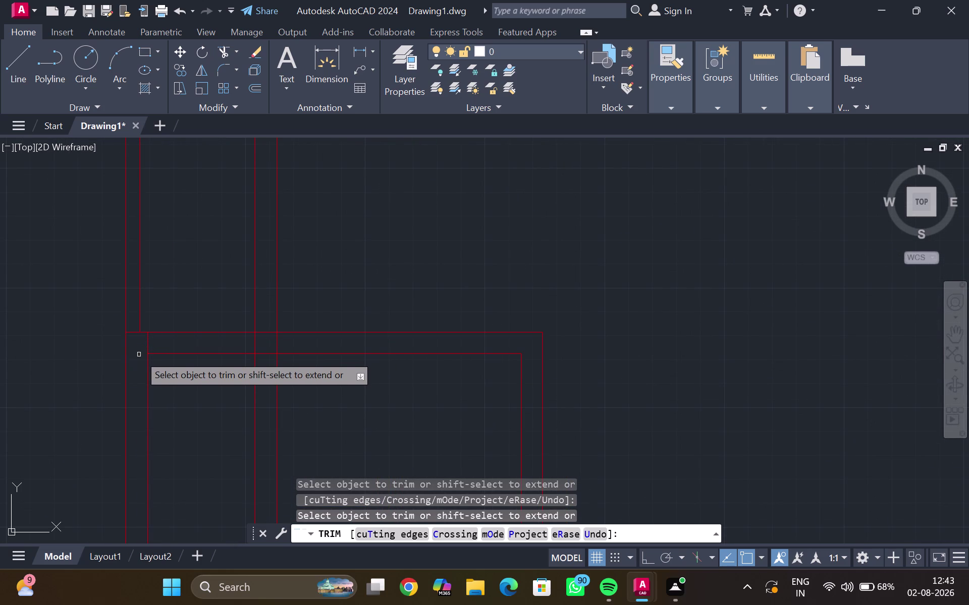
Trim the wall line between the partition edges at the junction.
scroll(down, 3)
middle_drag(139, 351, 132, 434)
middle_drag(146, 240, 142, 406)
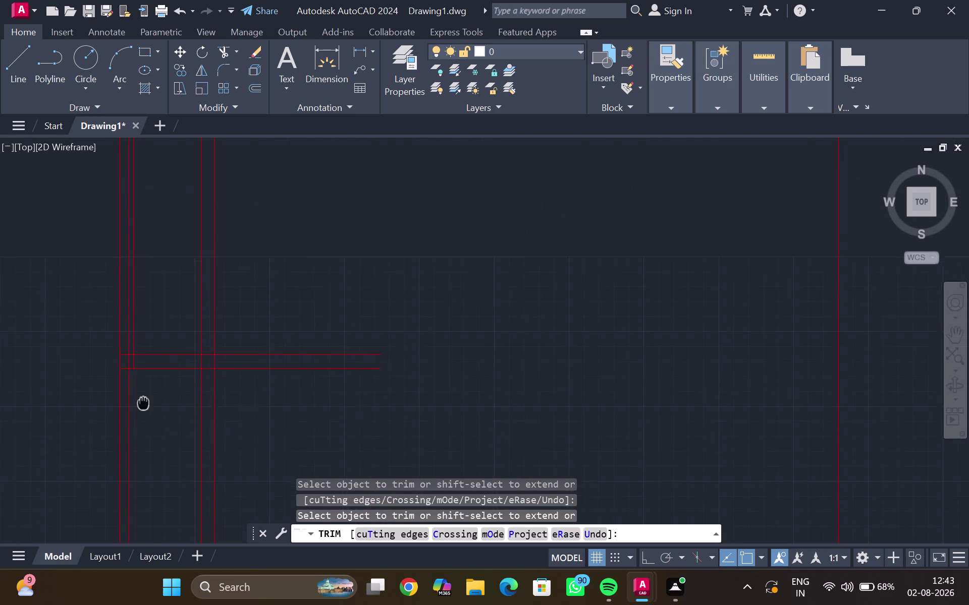
middle_drag(142, 405, 141, 407)
scroll(up, 3)
click(125, 353)
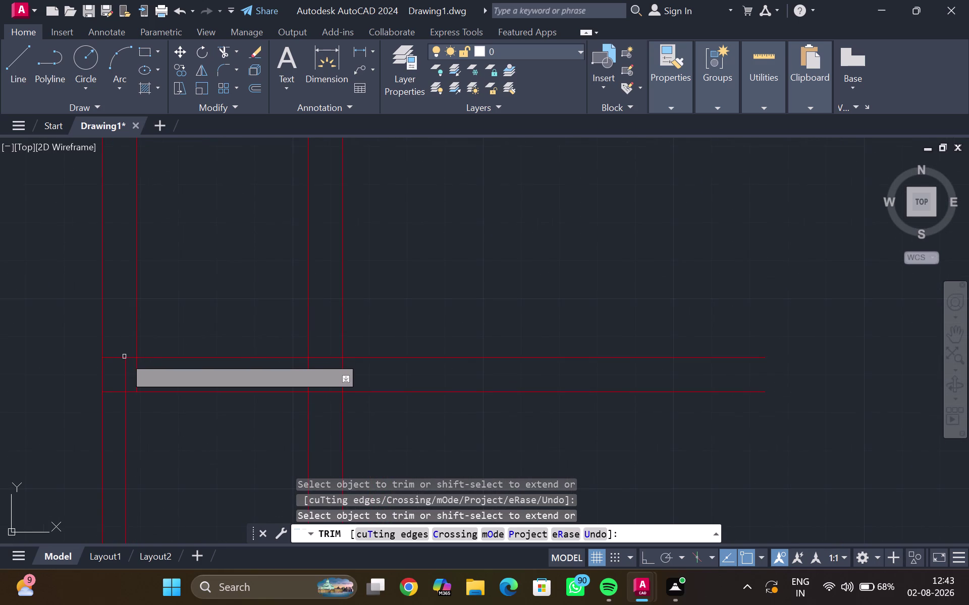
click(124, 362)
click(124, 359)
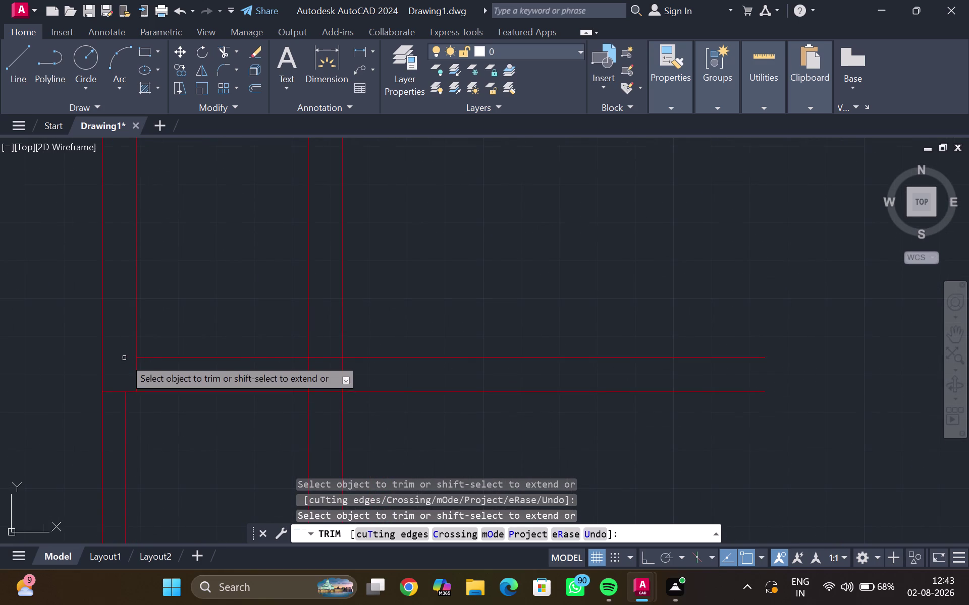
scroll(down, 3)
middle_drag(174, 340, 171, 289)
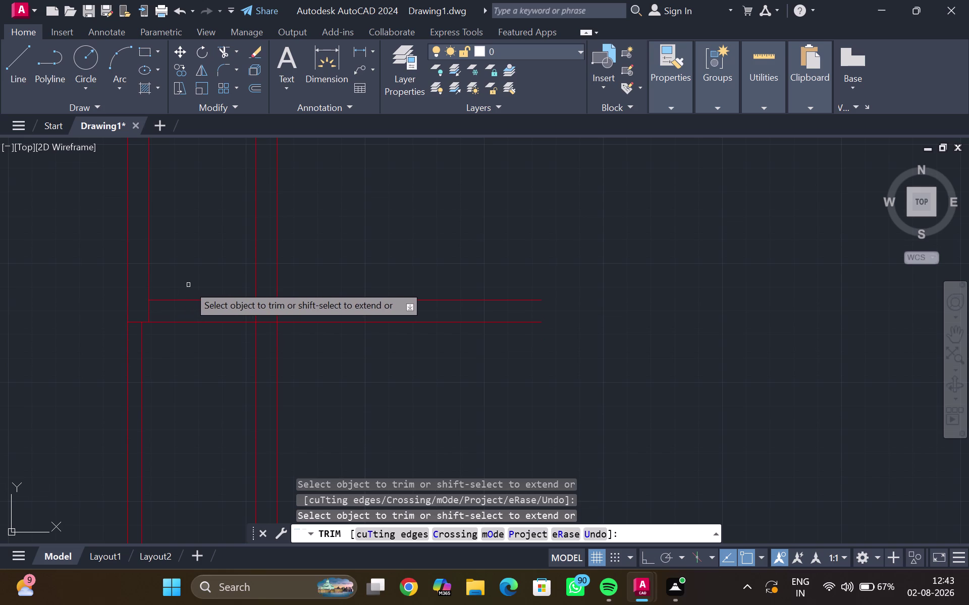
Fence-trim the wall lines at the next junction to open the partition, then end TRIM.
drag(189, 284, 193, 365)
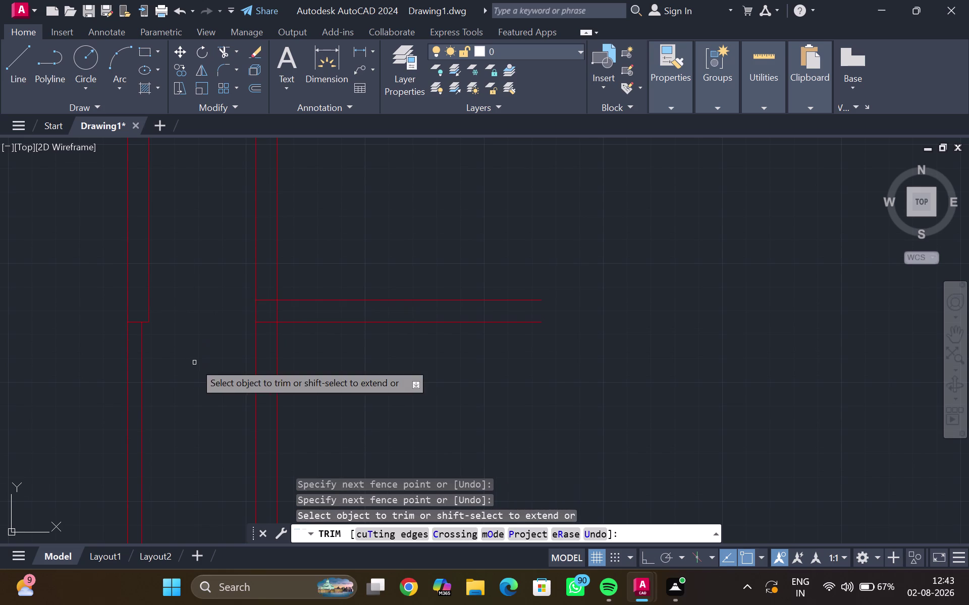
middle_drag(201, 363, 201, 282)
scroll(down, 3)
middle_drag(204, 360, 206, 295)
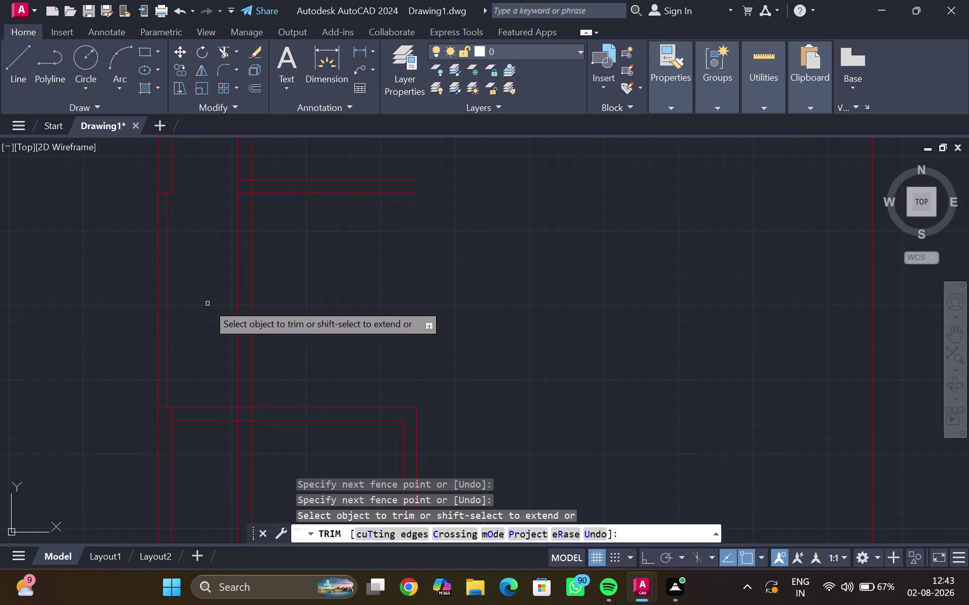
drag(204, 376, 206, 437)
middle_click(204, 378)
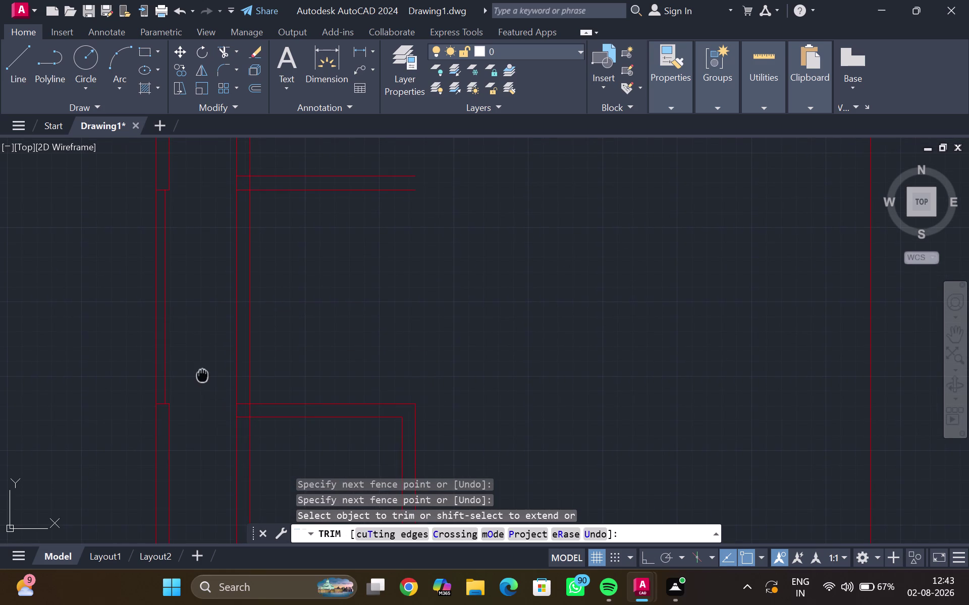
scroll(down, 3)
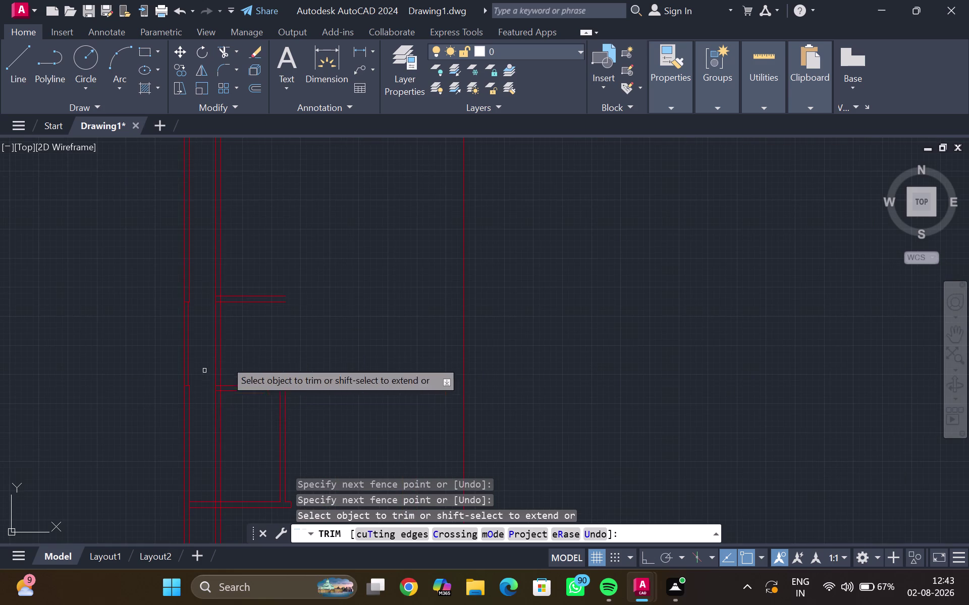
middle_drag(257, 350, 205, 378)
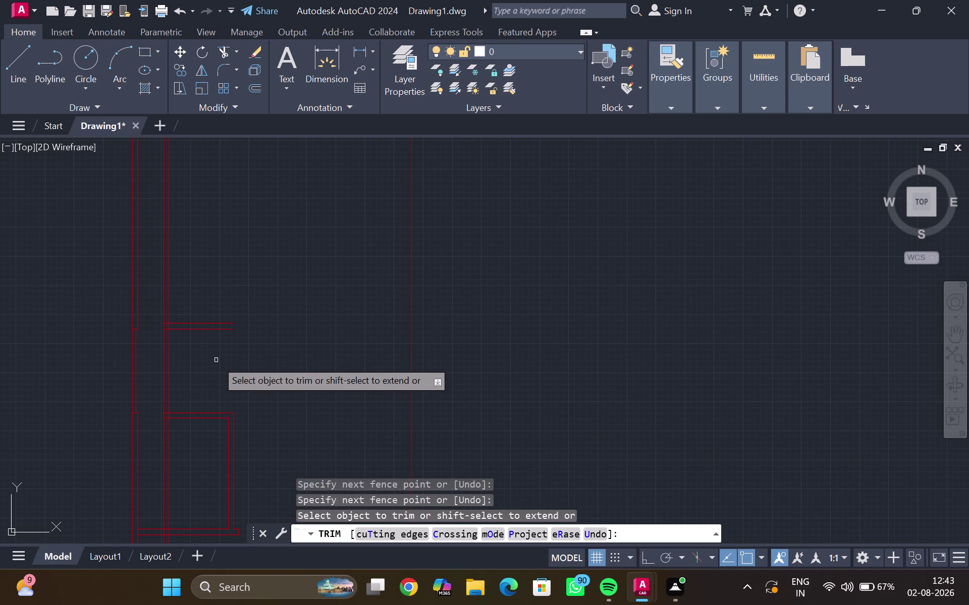
scroll(up, 3)
middle_drag(213, 347, 207, 430)
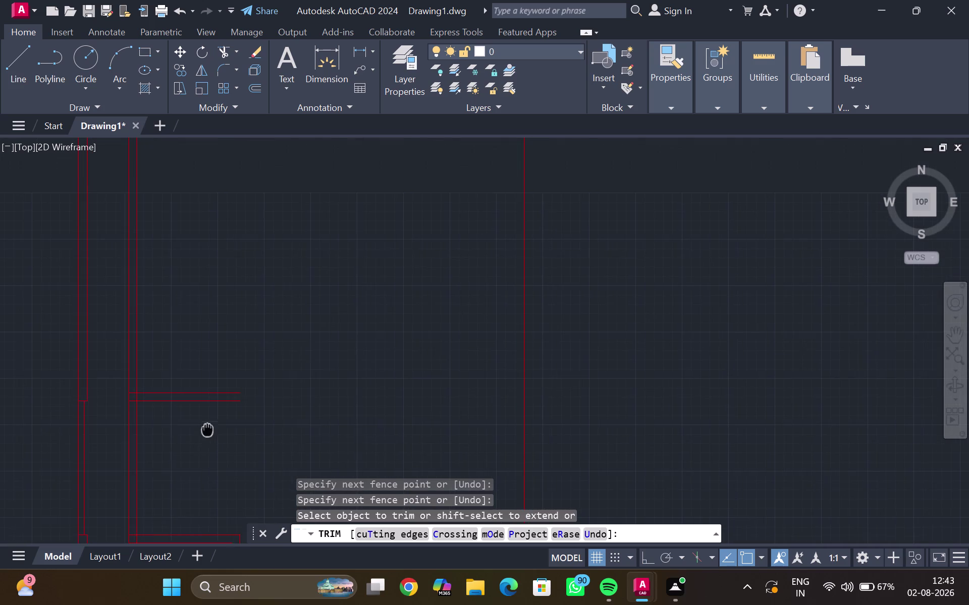
middle_drag(207, 430, 208, 431)
key(Escape)
scroll(down, 3)
middle_drag(202, 370, 196, 366)
scroll(up, 3)
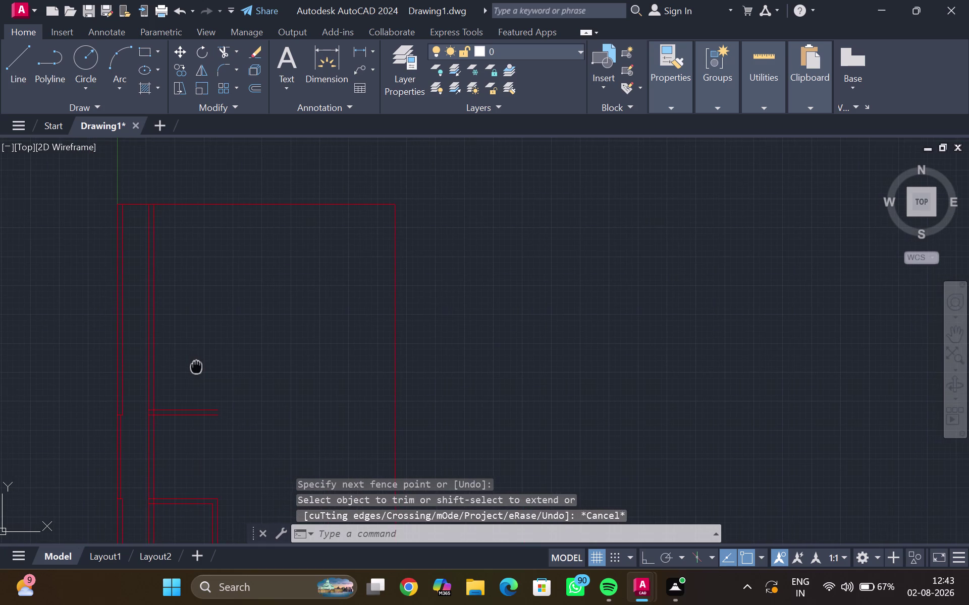
middle_drag(196, 366, 196, 365)
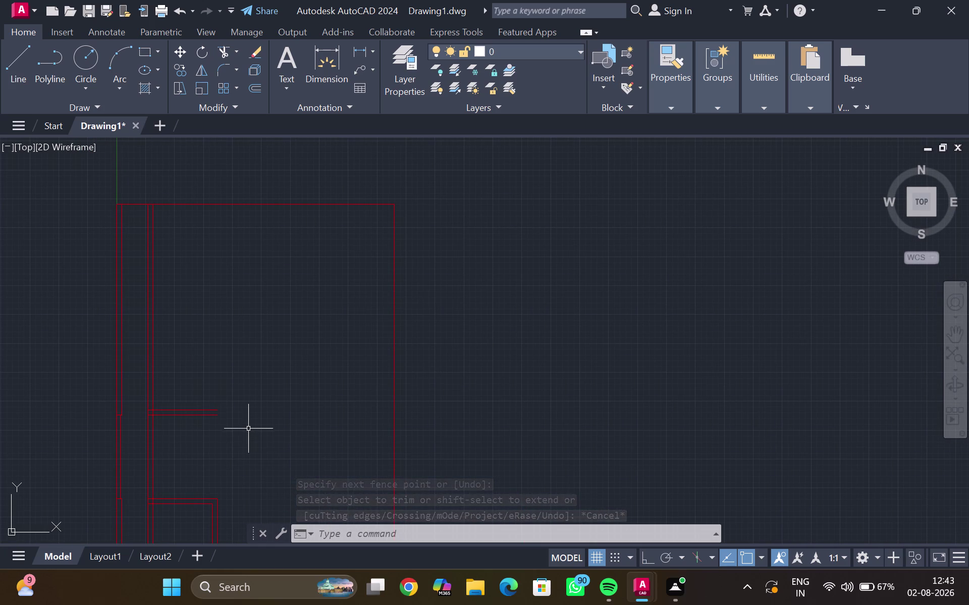
scroll(down, 3)
middle_drag(265, 437, 246, 470)
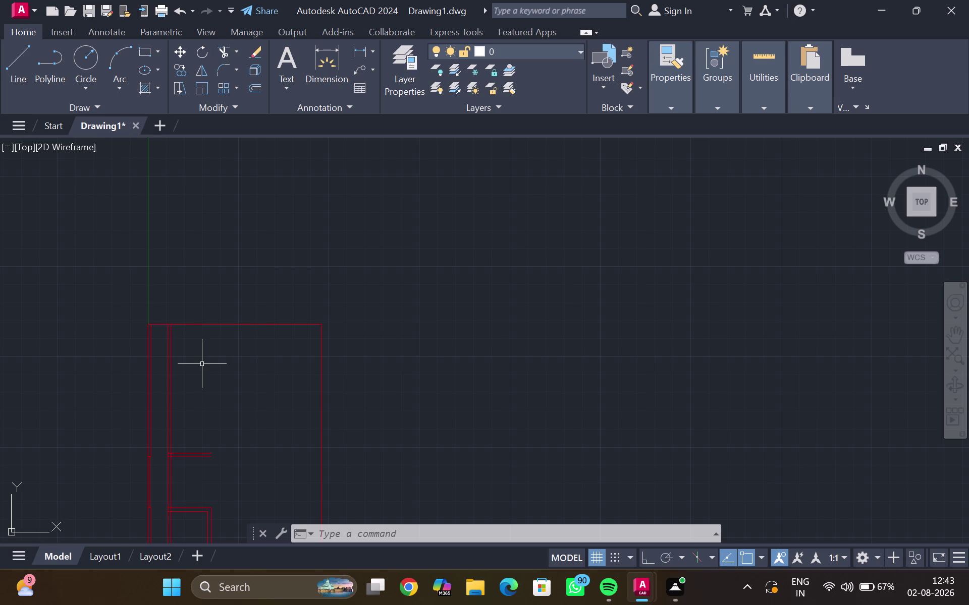
scroll(down, 3)
middle_drag(201, 368, 204, 353)
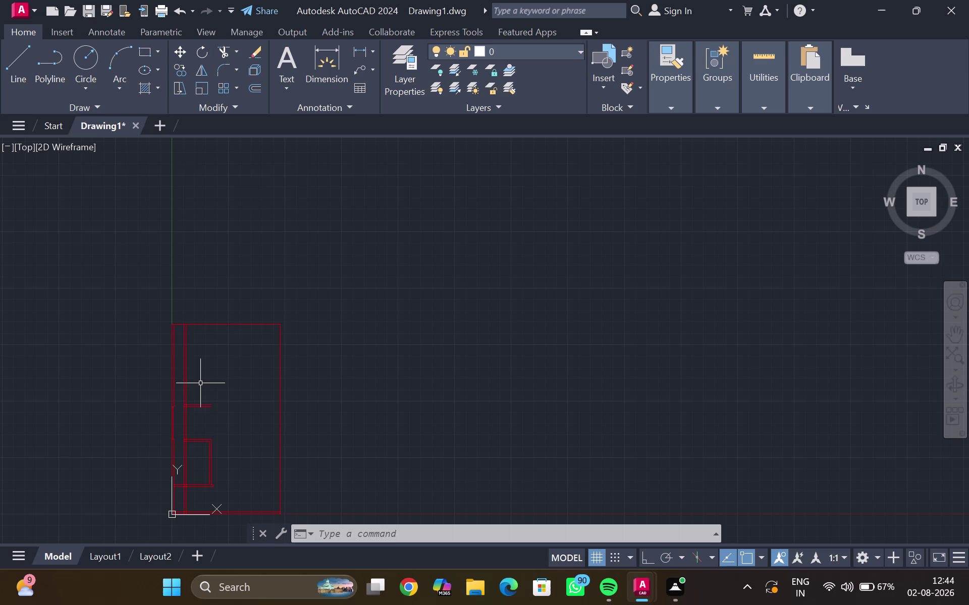
text(tr)
key(Return)
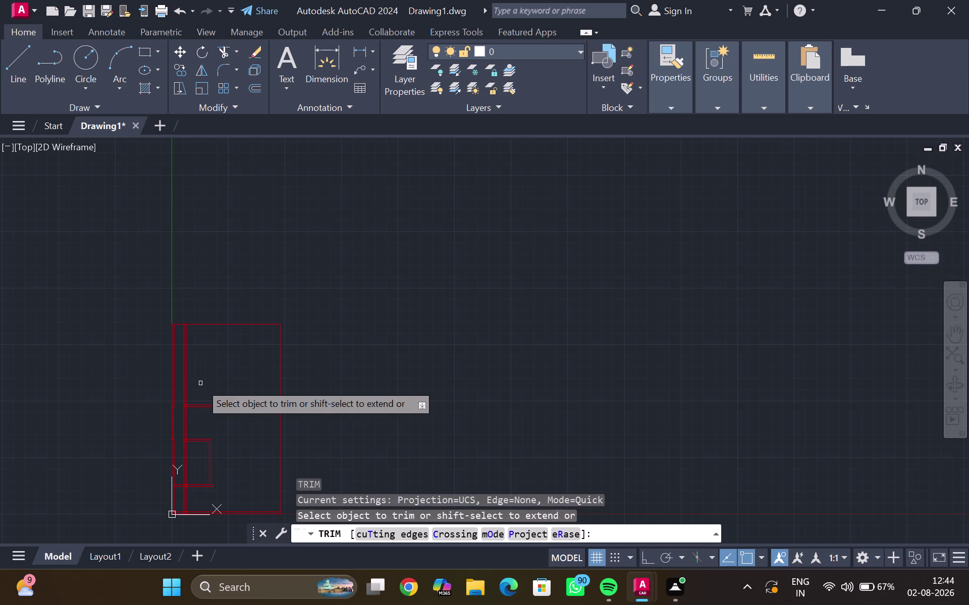
drag(200, 383, 178, 403)
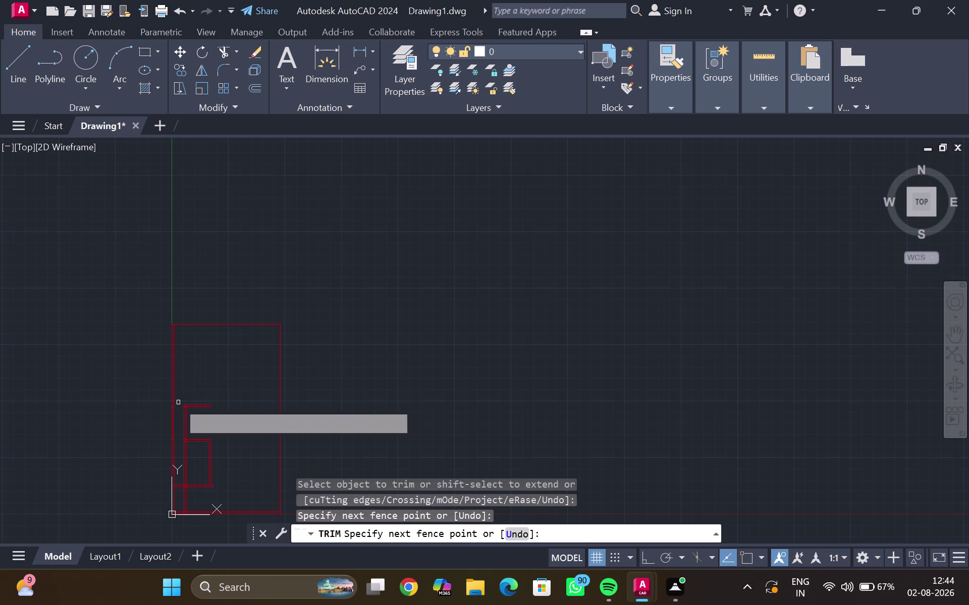
drag(197, 458, 180, 465)
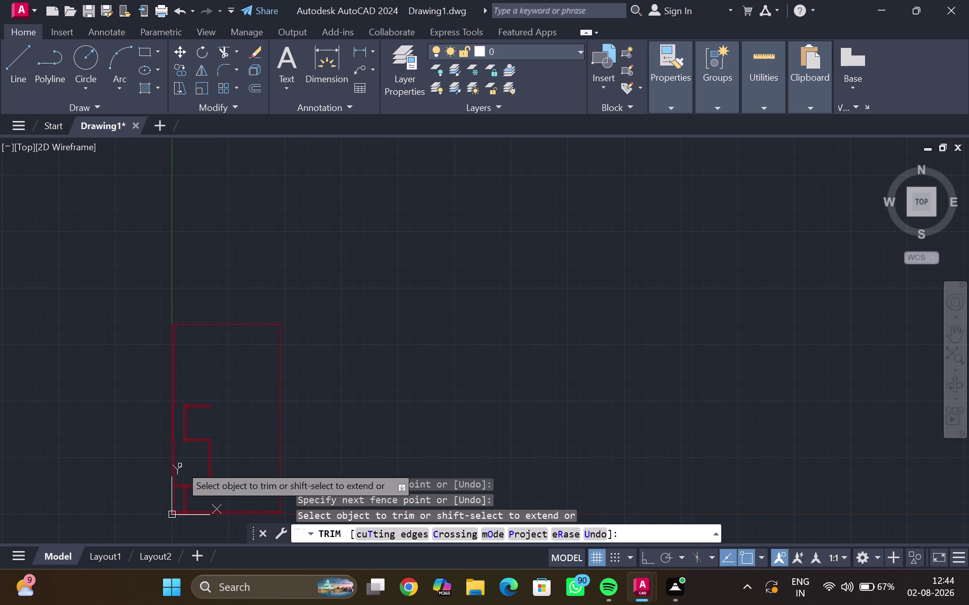
middle_drag(181, 466, 203, 404)
drag(220, 440, 203, 439)
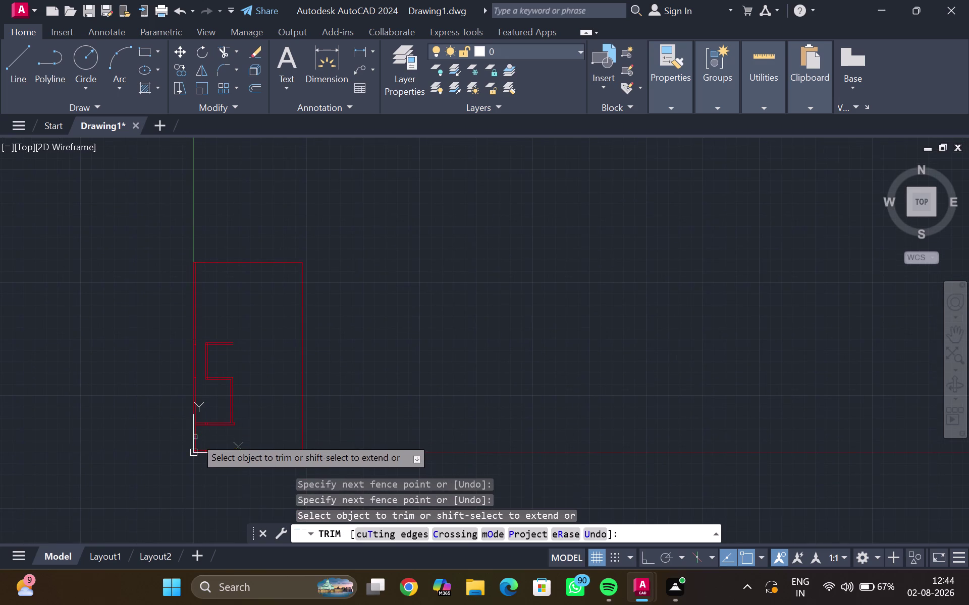
scroll(up, 3)
scroll(up, 3)
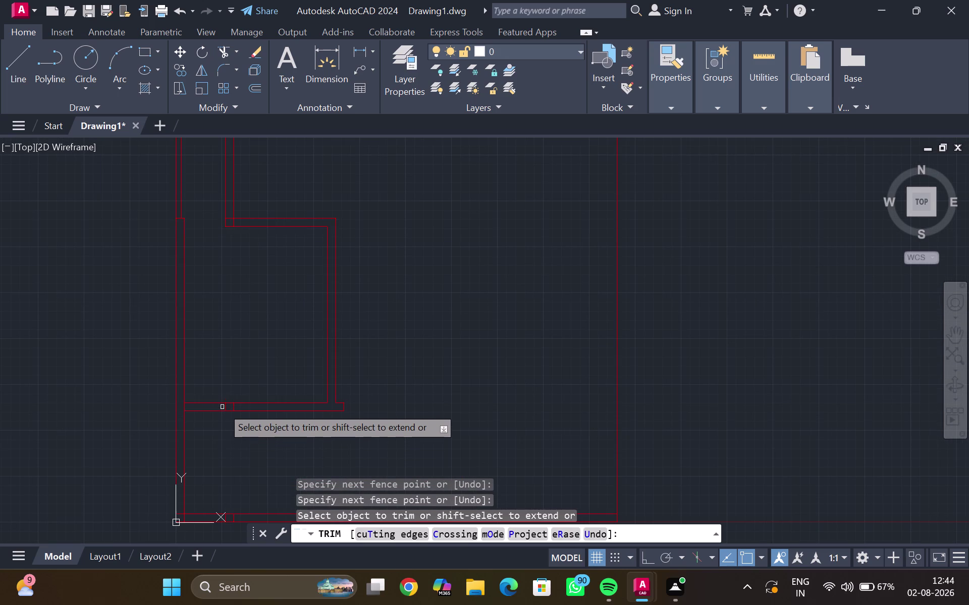
click(224, 407)
click(233, 407)
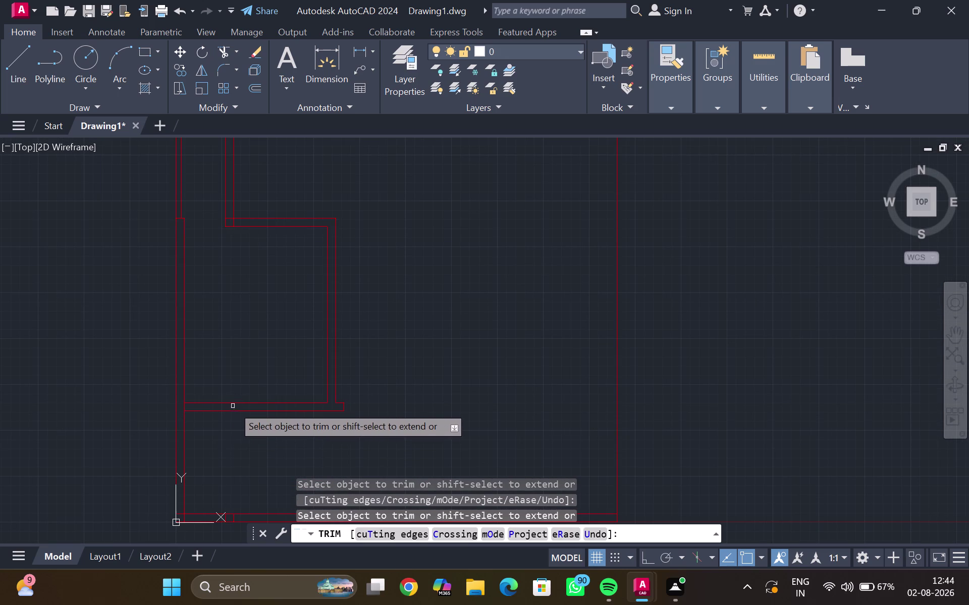
middle_drag(224, 293, 218, 388)
scroll(up, 3)
middle_drag(218, 361, 209, 388)
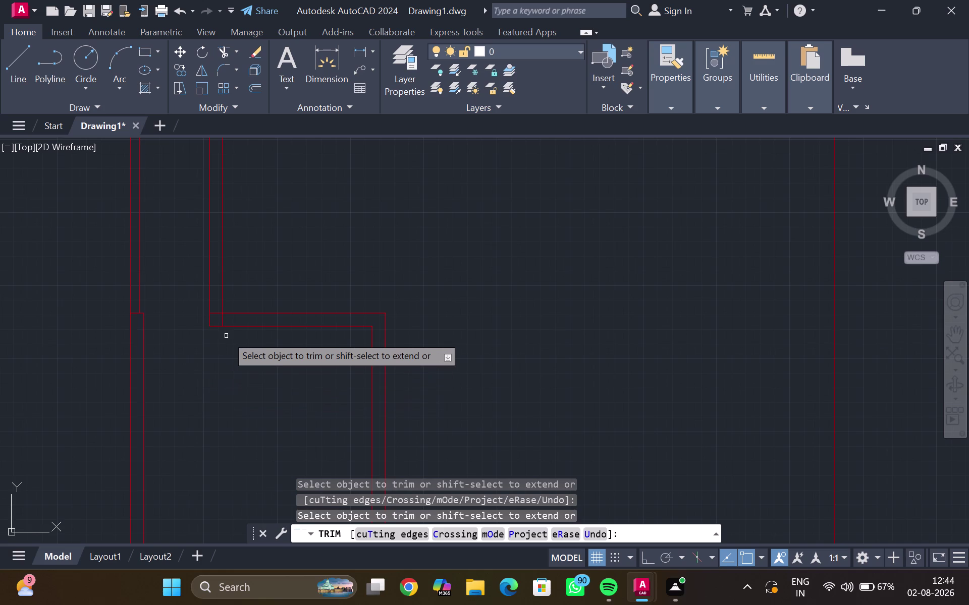
drag(231, 322, 212, 307)
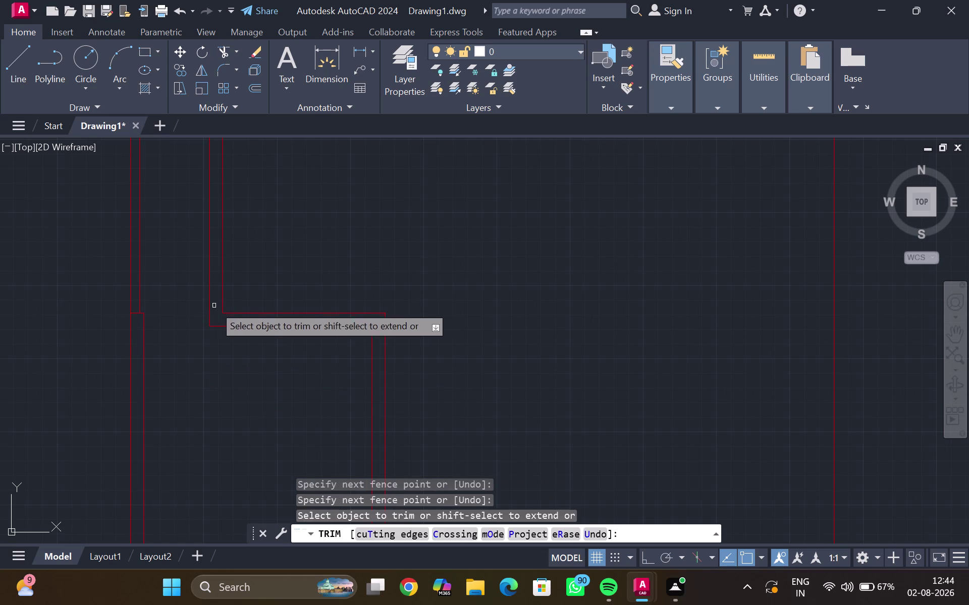
middle_drag(216, 304, 201, 364)
scroll(down, 3)
click(212, 236)
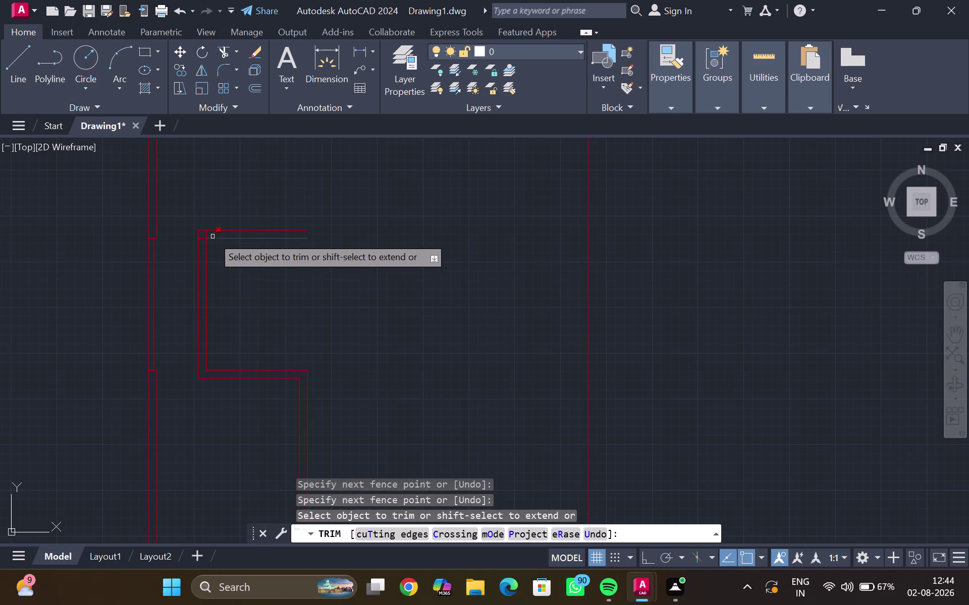
key(ctrl+z)
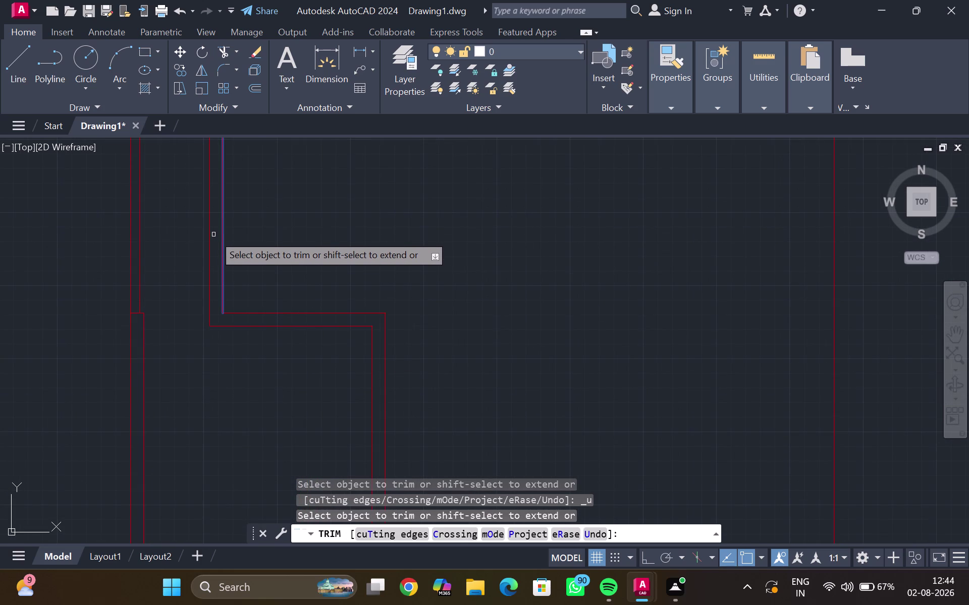
key(grave)
scroll(down, 3)
middle_drag(277, 230, 275, 246)
key(grave)
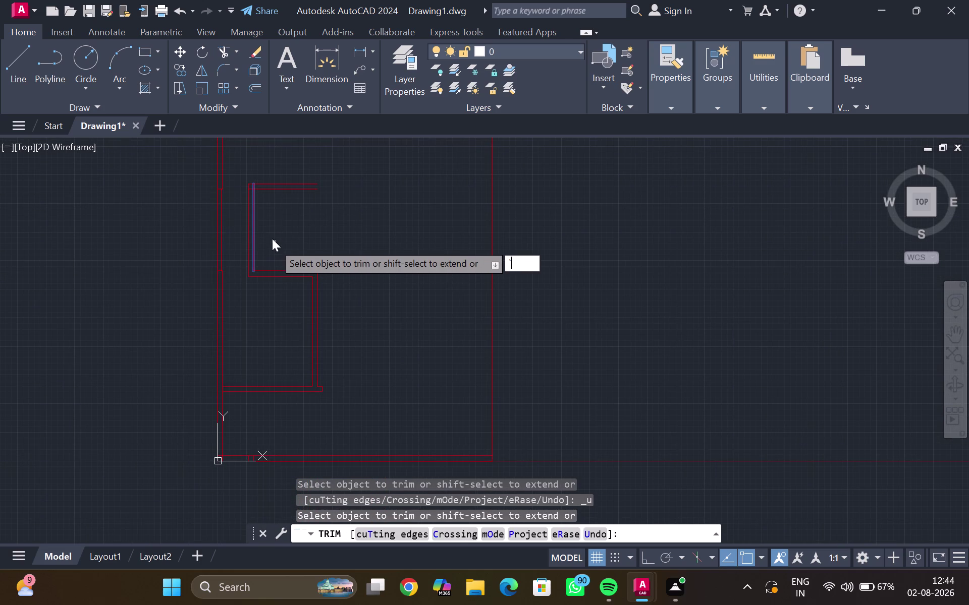
click(252, 223)
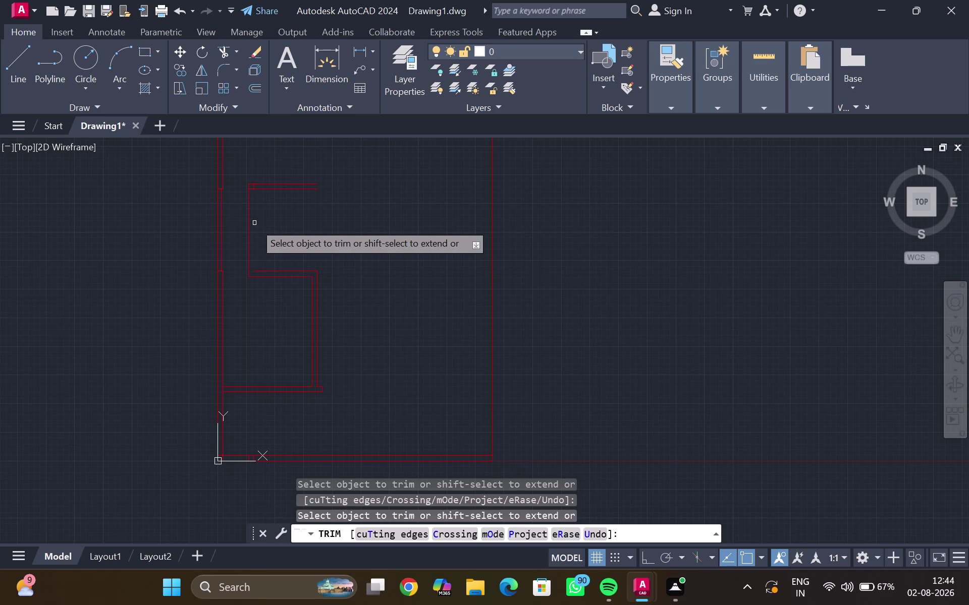
key(grave)
key(ctrl+z)
key(ctrl+z)
key(ctrl+z)
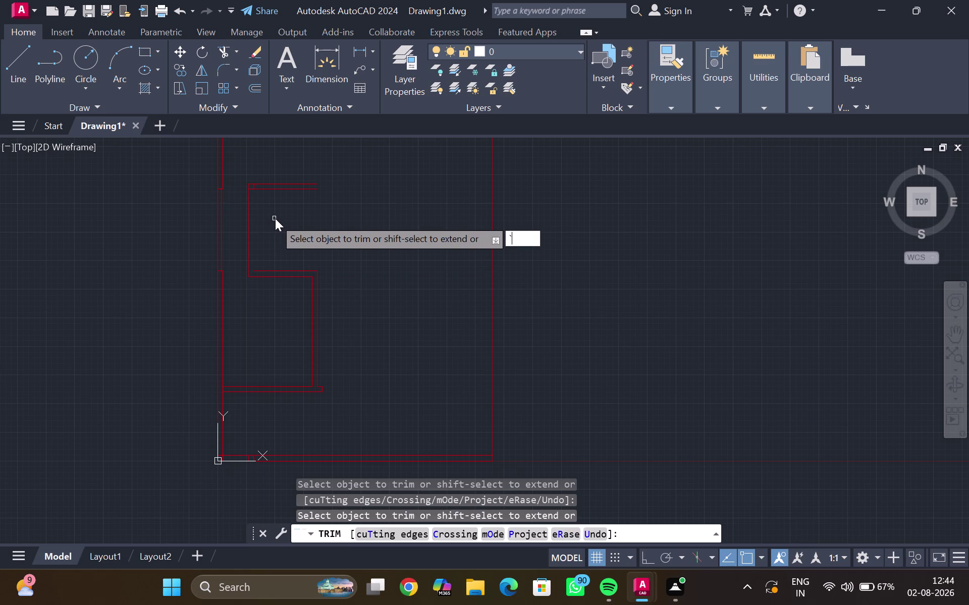
key(Escape)
key(ctrl+z)
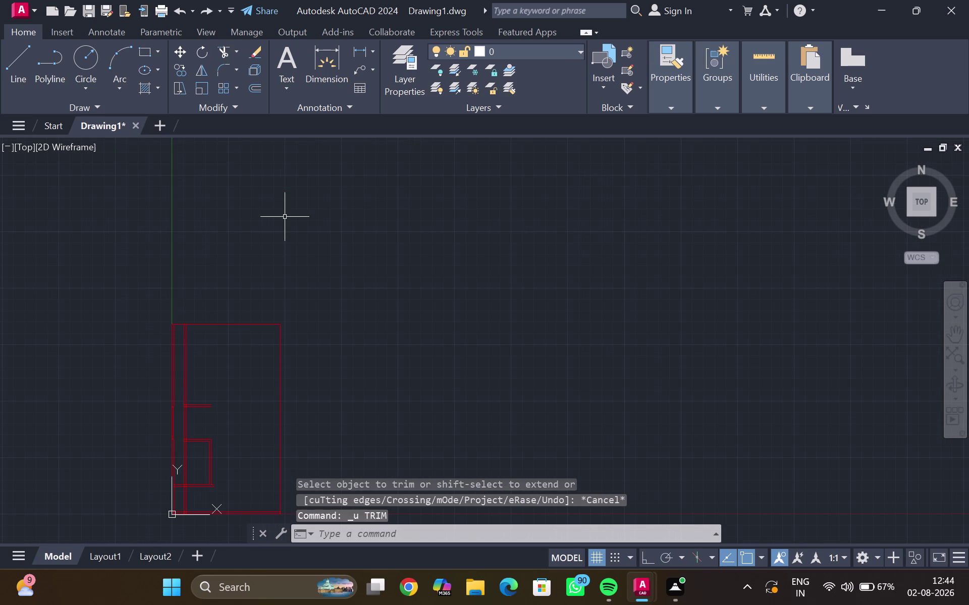
key(Escape)
middle_drag(226, 364, 265, 277)
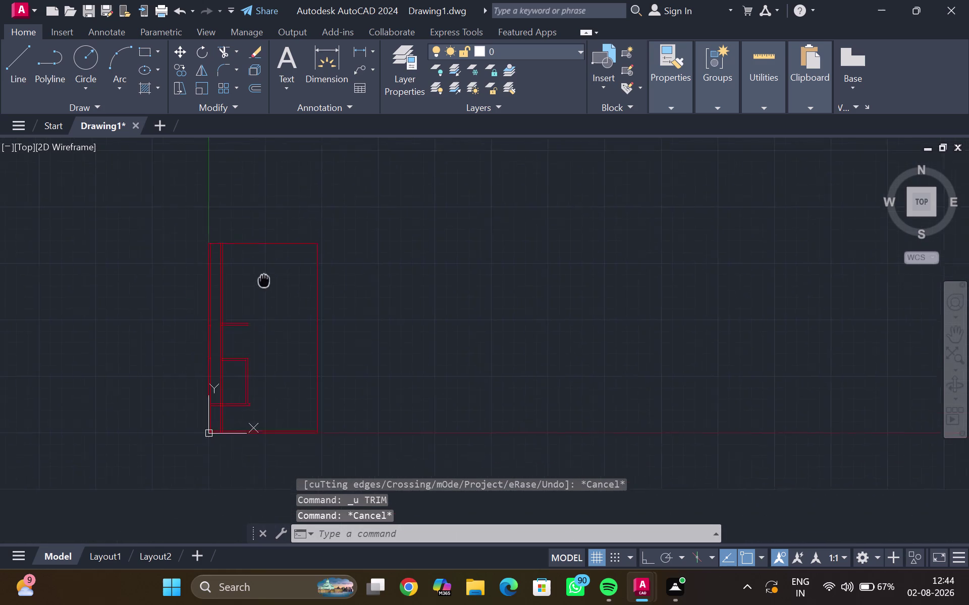
middle_drag(266, 277, 279, 257)
scroll(up, 3)
middle_drag(264, 281, 290, 268)
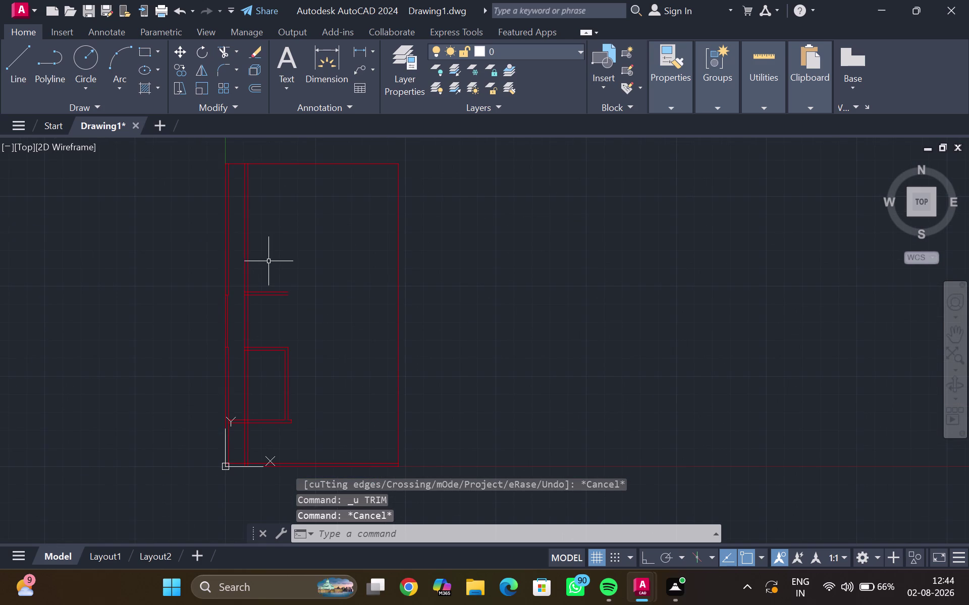
text(tr)
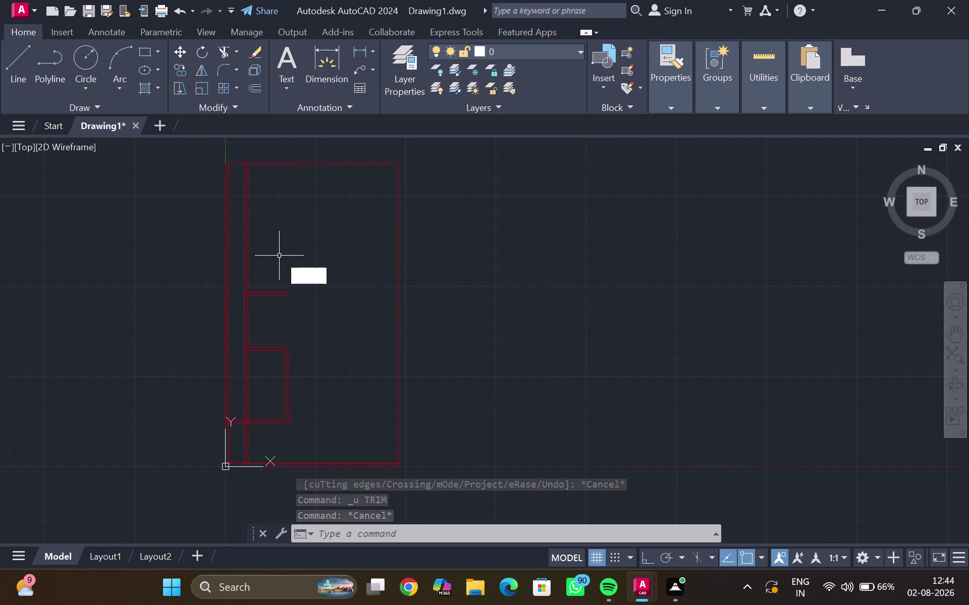
Fence-trim the wall lines crossing the upper partition, the lower junction and the bottom wall.
key(Return)
drag(270, 251, 236, 284)
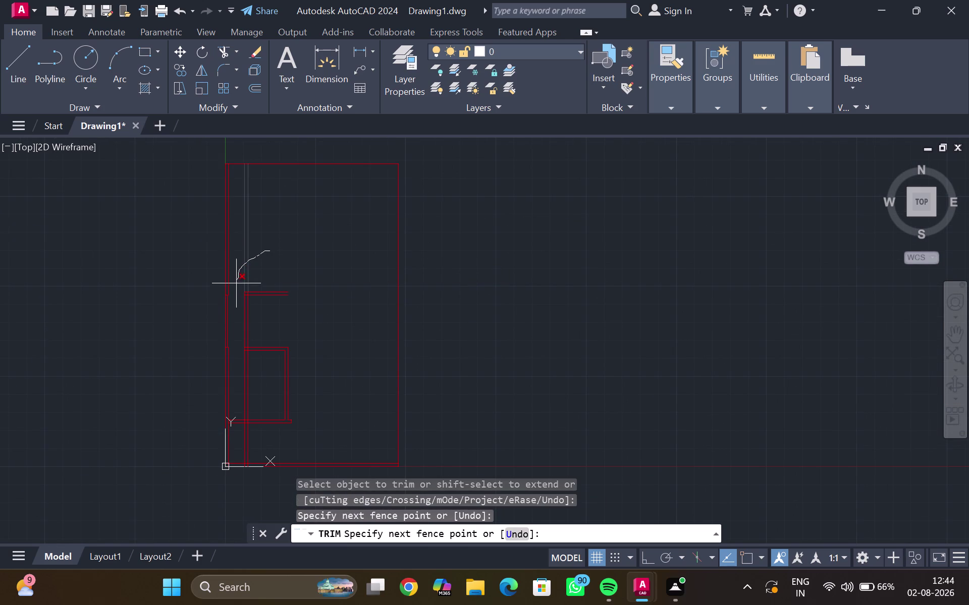
drag(237, 283, 233, 351)
drag(233, 350, 254, 389)
middle_drag(260, 383, 275, 301)
drag(269, 356, 255, 359)
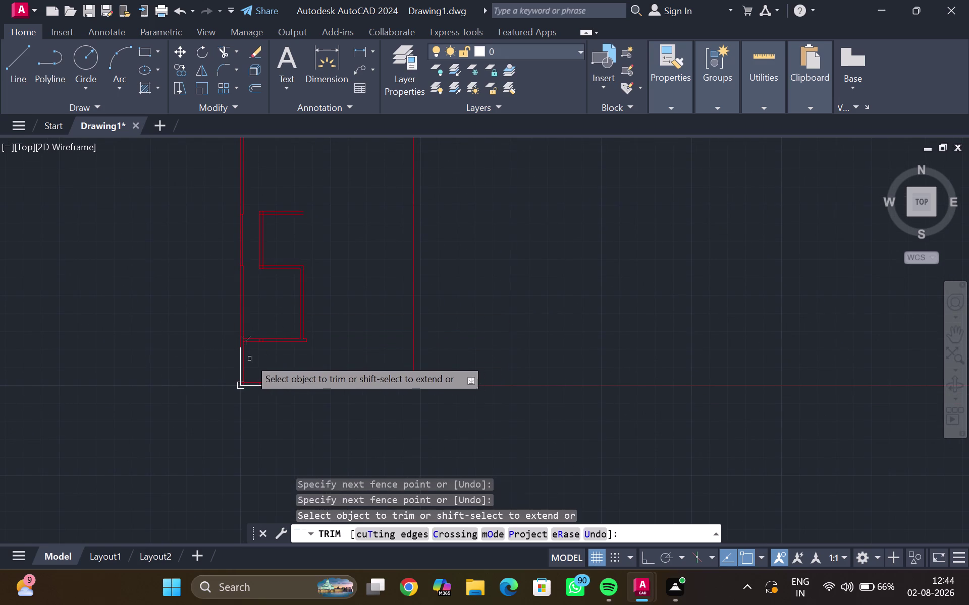
scroll(up, 3)
middle_drag(260, 355, 260, 377)
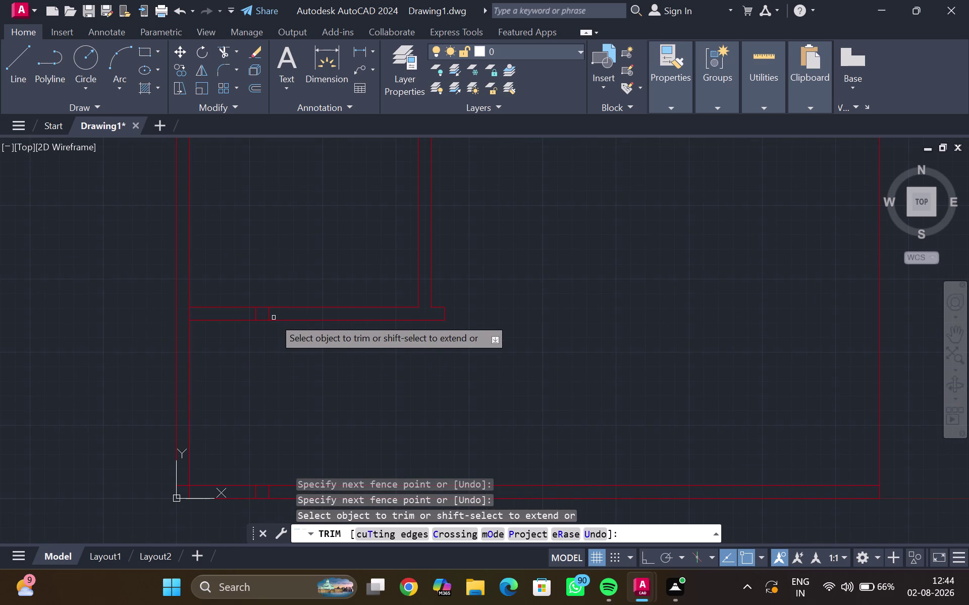
drag(273, 316, 246, 314)
middle_drag(270, 379, 269, 255)
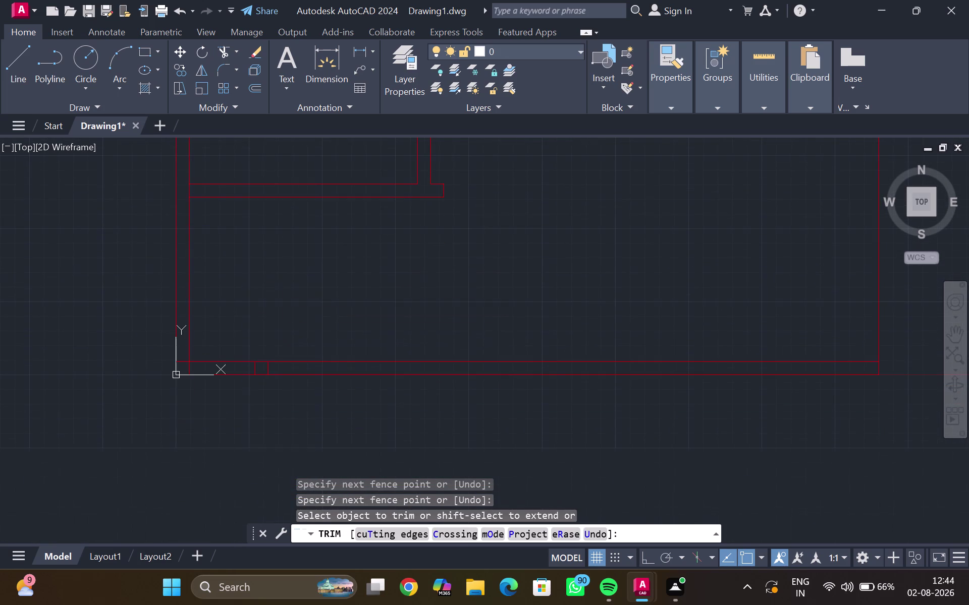
drag(276, 367, 244, 367)
Trim the crossings where the partition meets the wall and its top corner, then end trimming.
scroll(down, 3)
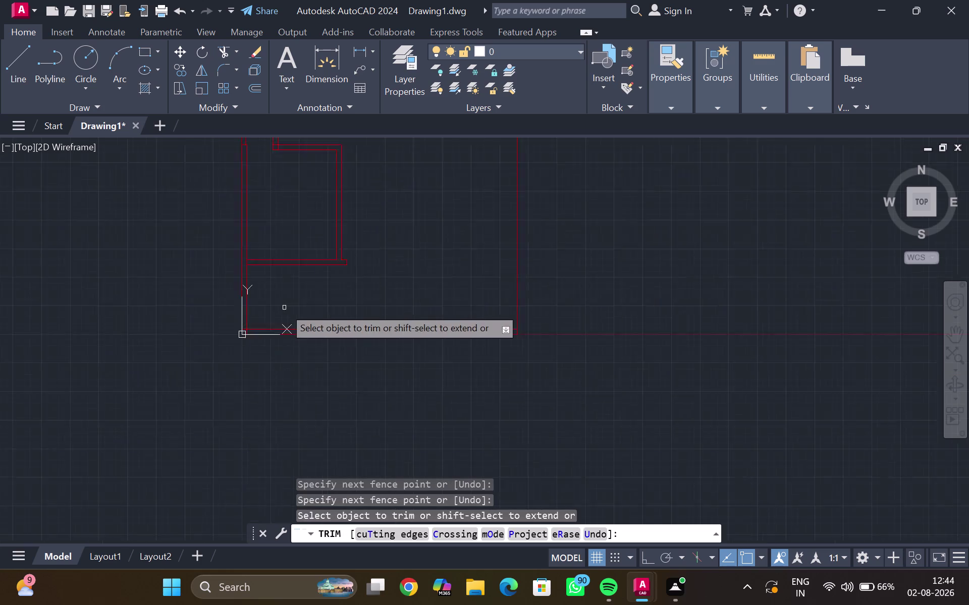
middle_drag(284, 303, 249, 397)
scroll(up, 3)
middle_drag(256, 296, 257, 421)
scroll(up, 3)
middle_drag(247, 388, 235, 470)
scroll(up, 3)
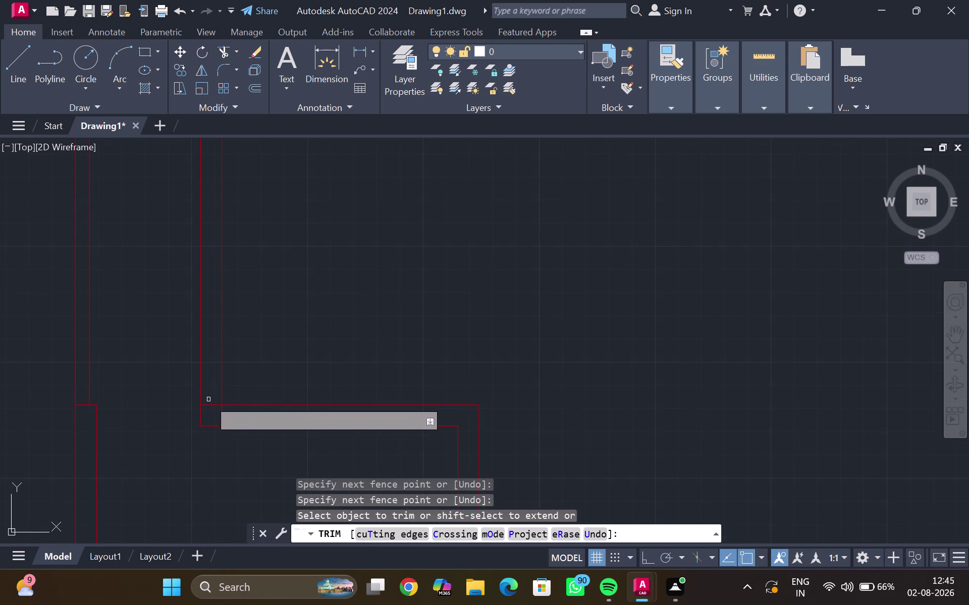
drag(208, 400, 224, 416)
middle_drag(234, 337, 239, 527)
middle_drag(232, 301, 244, 367)
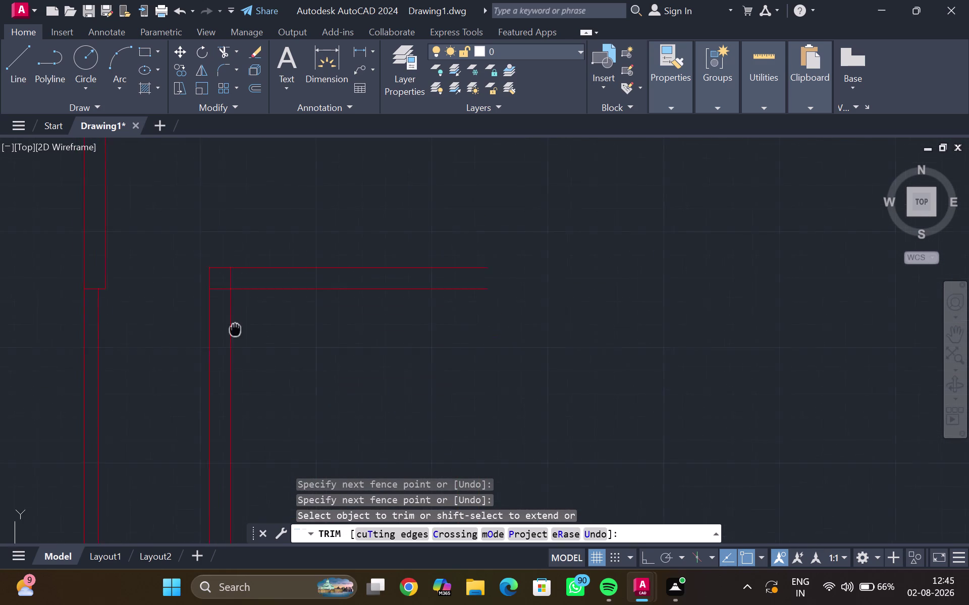
middle_drag(244, 367, 247, 421)
drag(252, 371, 231, 392)
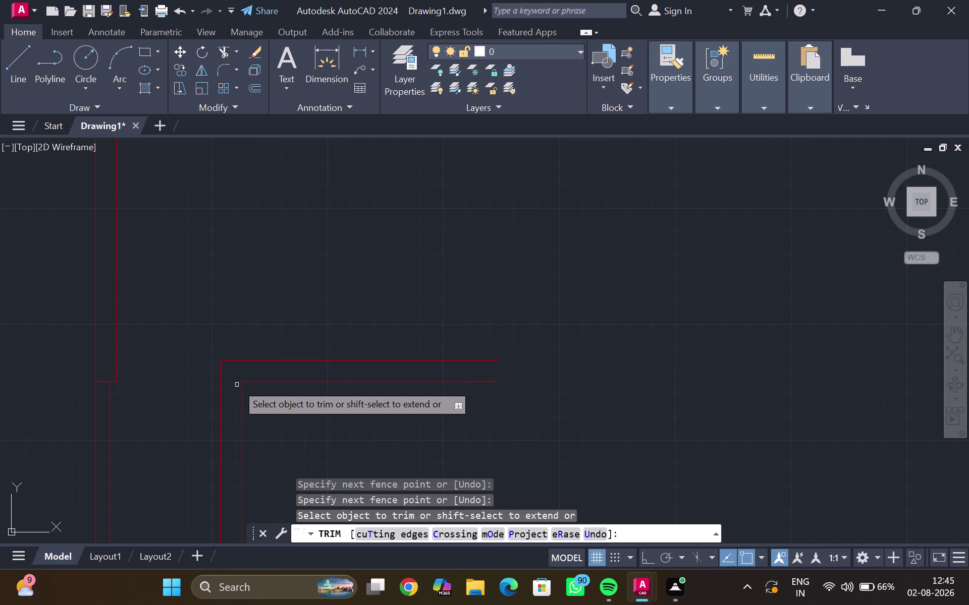
key(Escape)
scroll(down, 3)
middle_drag(266, 397, 221, 315)
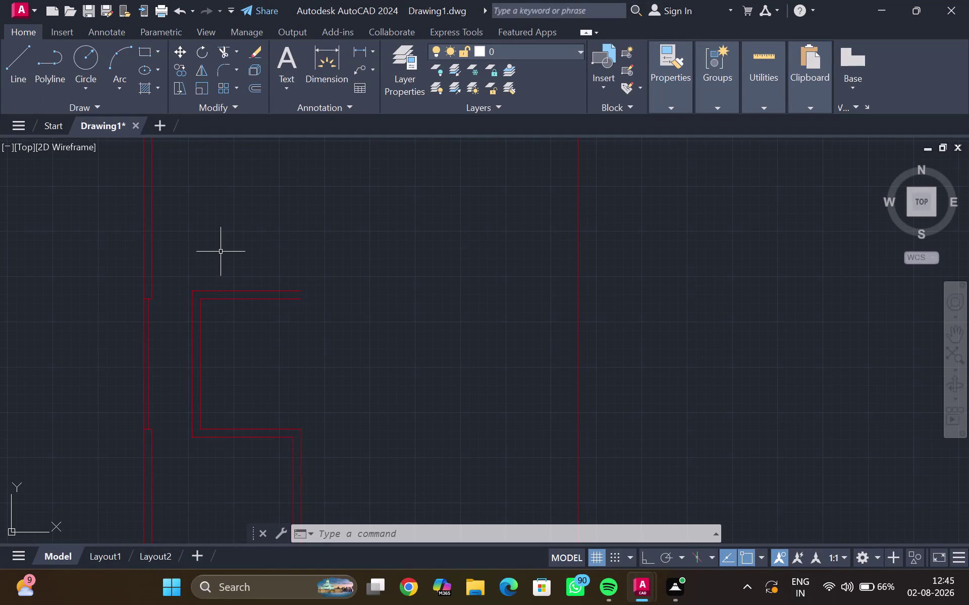
middle_drag(220, 251, 147, 394)
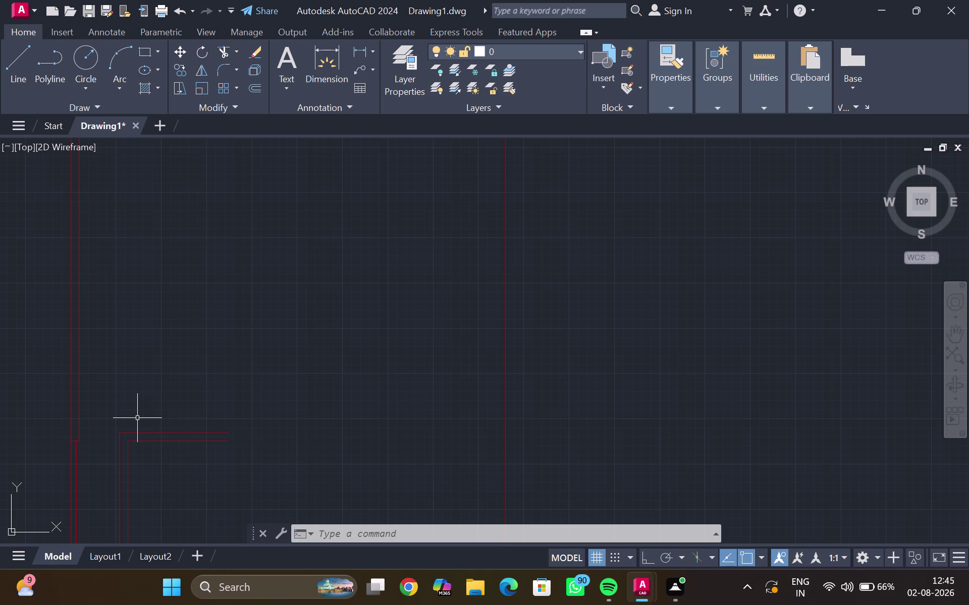
key(x)
key(l)
key(Return)
click(120, 431)
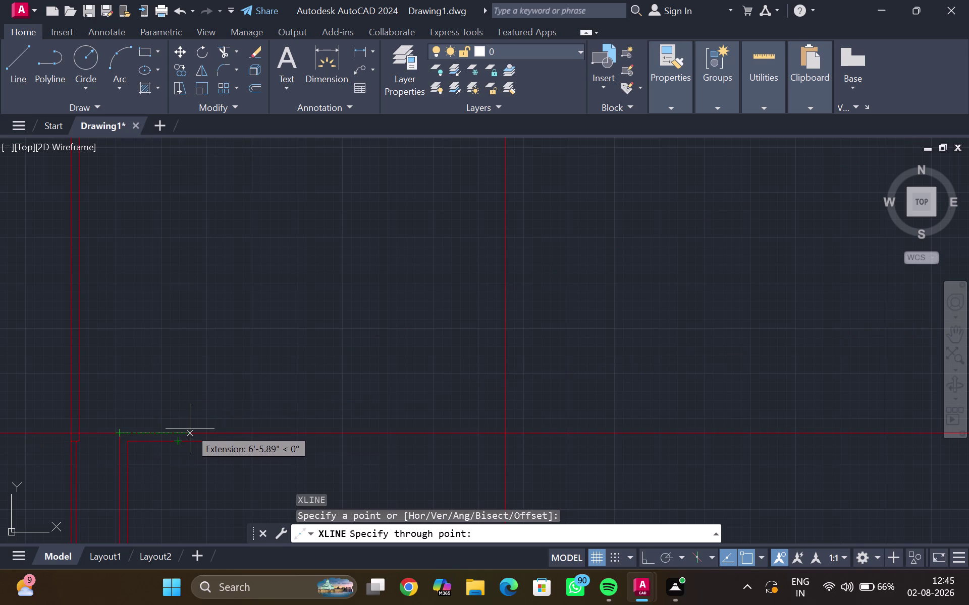
Place a horizontal construction line, select it and enter a 12-foot distance.
click(190, 429)
key(Escape)
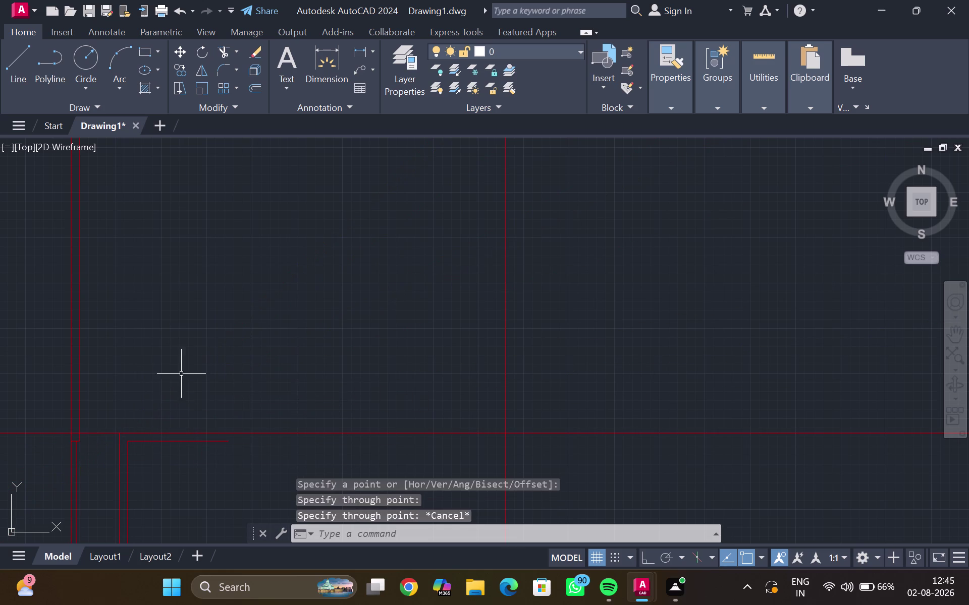
click(110, 432)
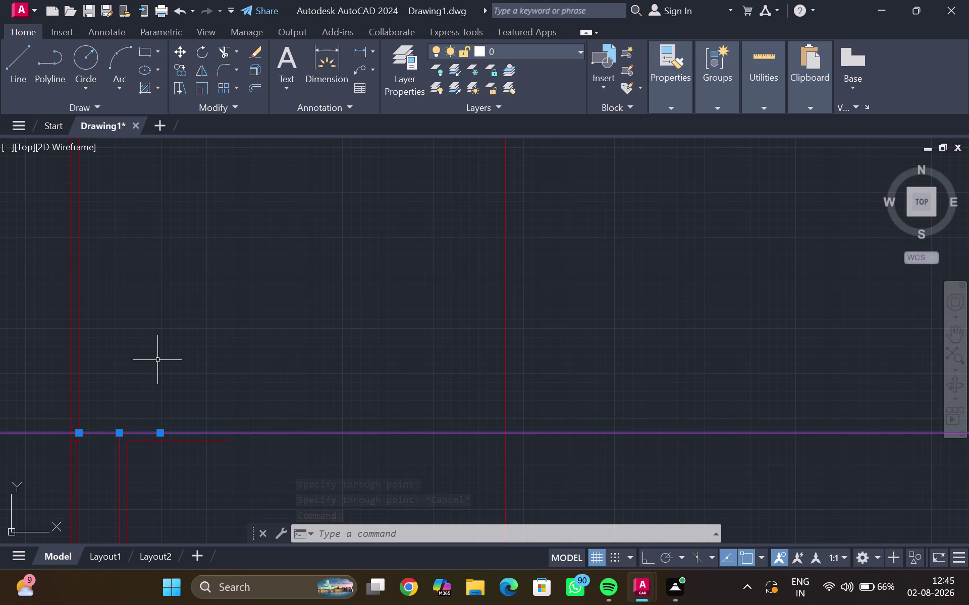
text(12)
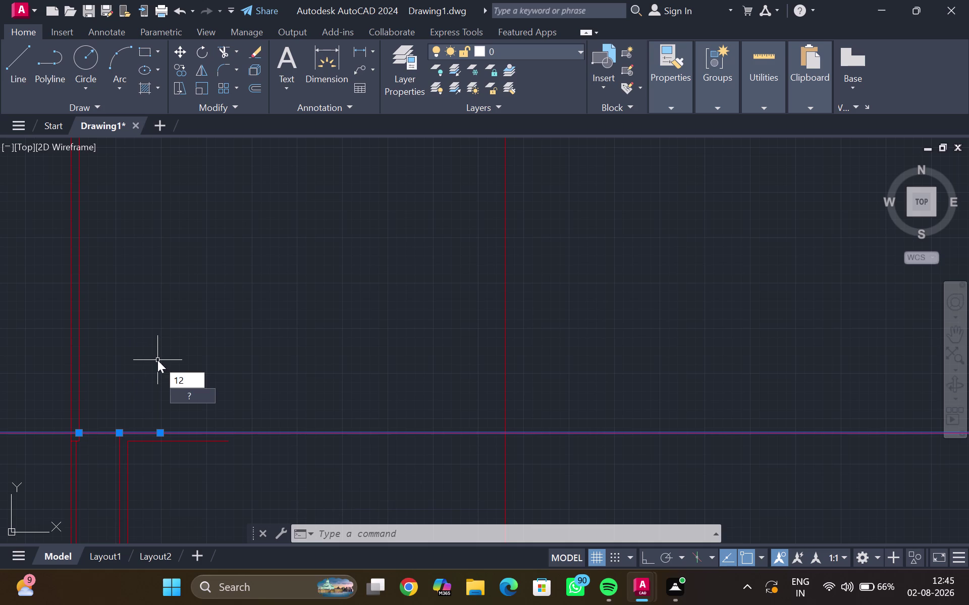
text(')
key(Return)
Offset the horizontal construction line 12 feet upward.
scroll(down, 3)
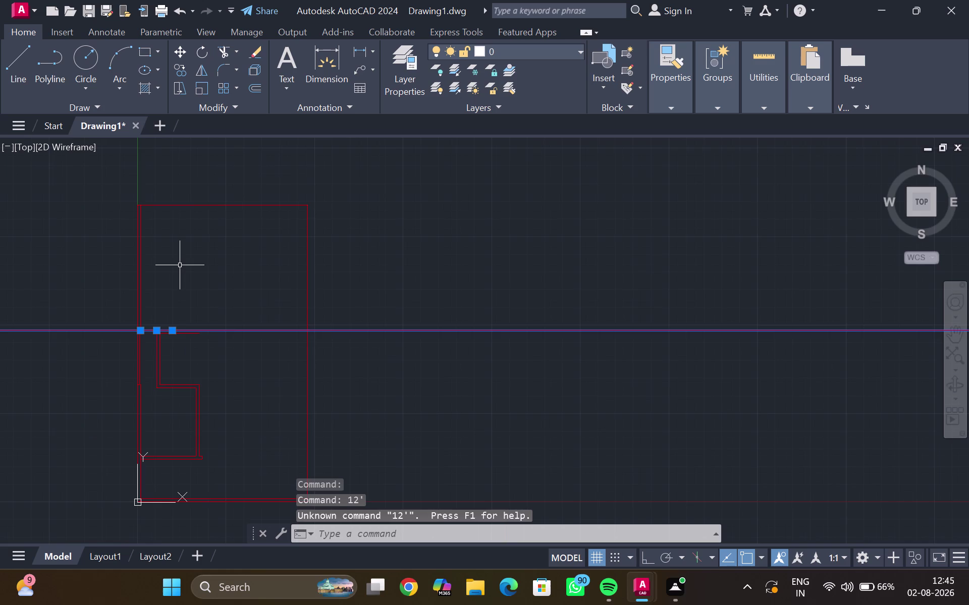
middle_drag(180, 266, 162, 310)
scroll(up, 3)
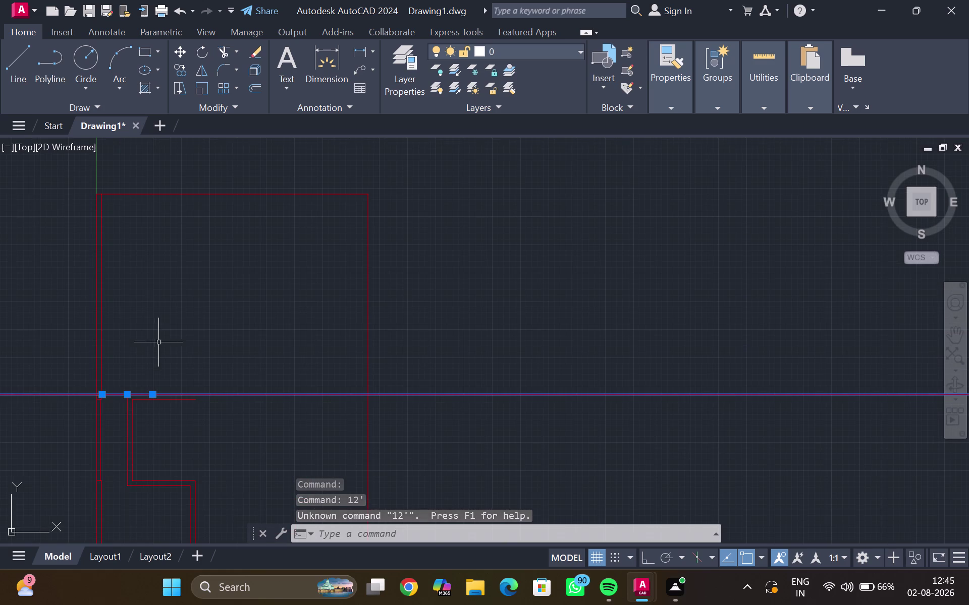
key(o)
key(Return)
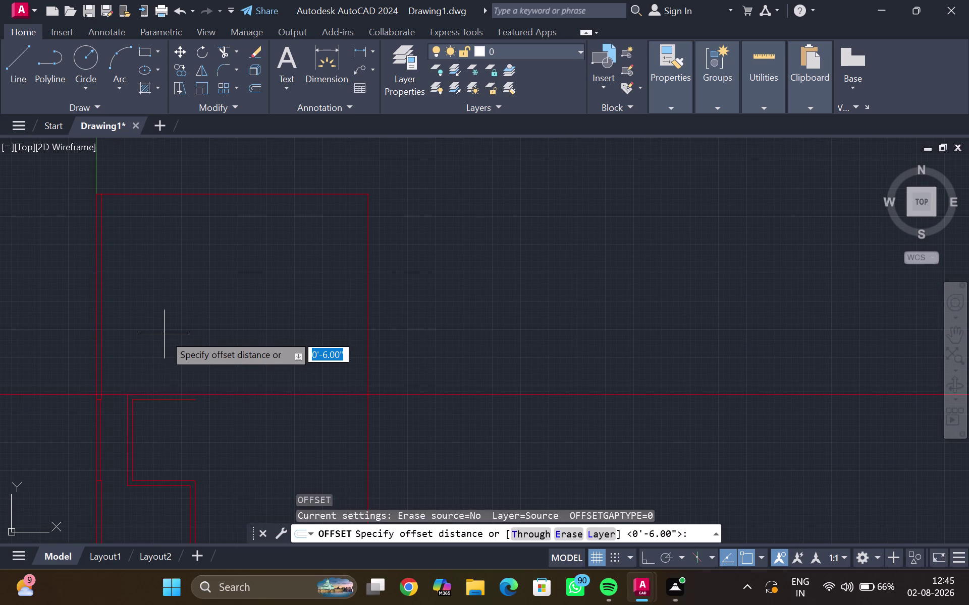
text(12')
key(Return)
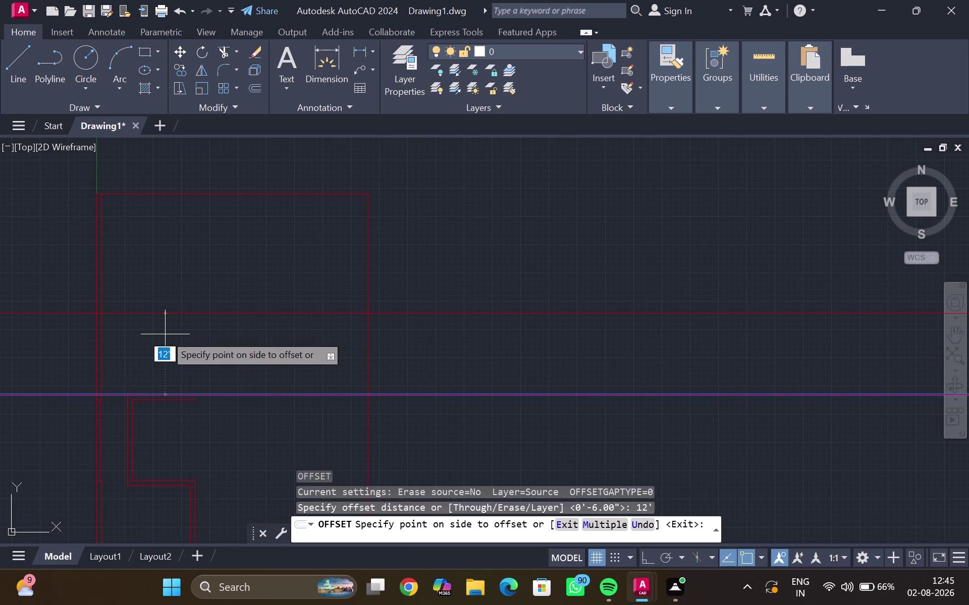
click(176, 307)
click(183, 314)
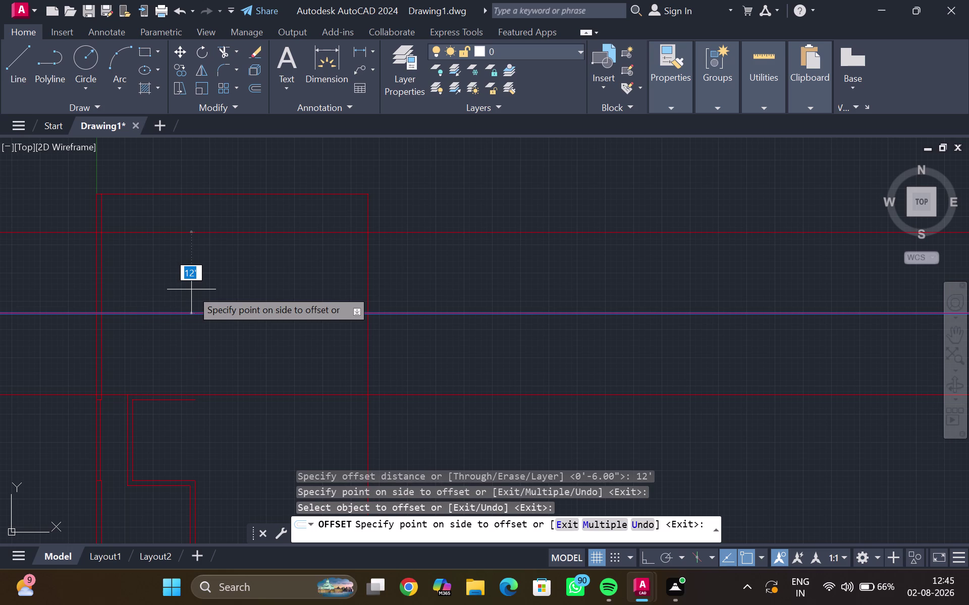
Add a second partition line 9 inches away, then cancel the offset command.
text(9")
key(Return)
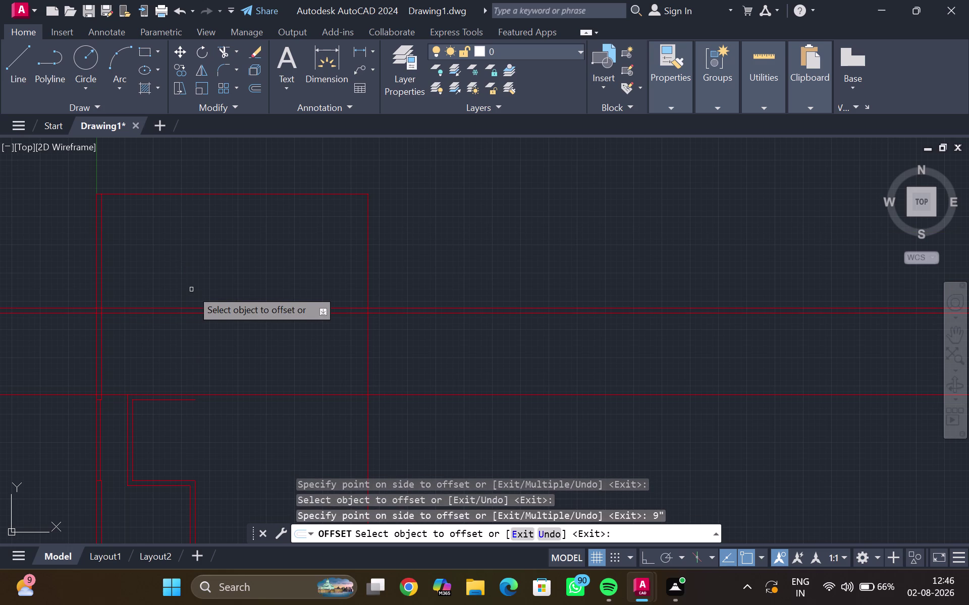
middle_drag(122, 375, 132, 352)
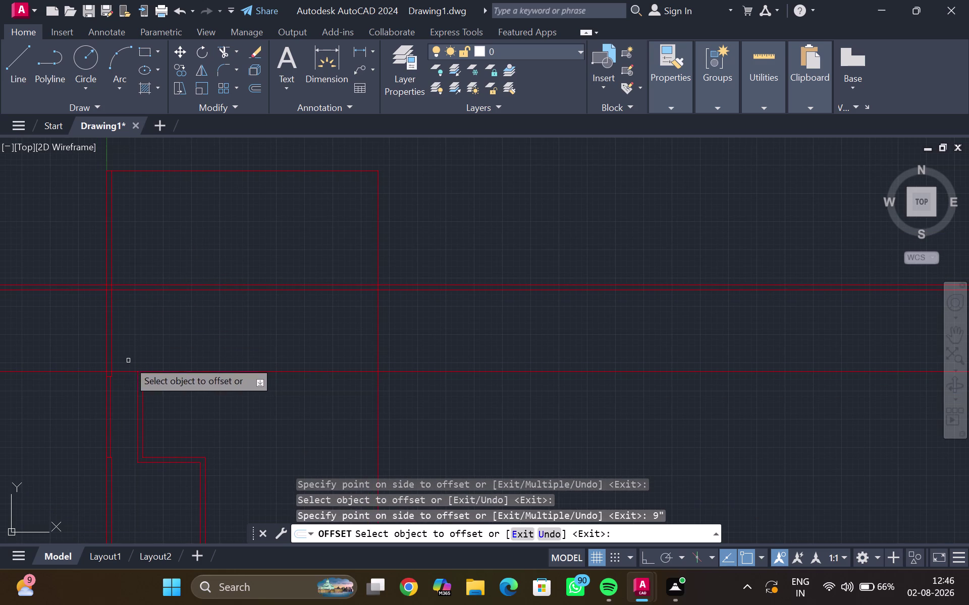
click(124, 371)
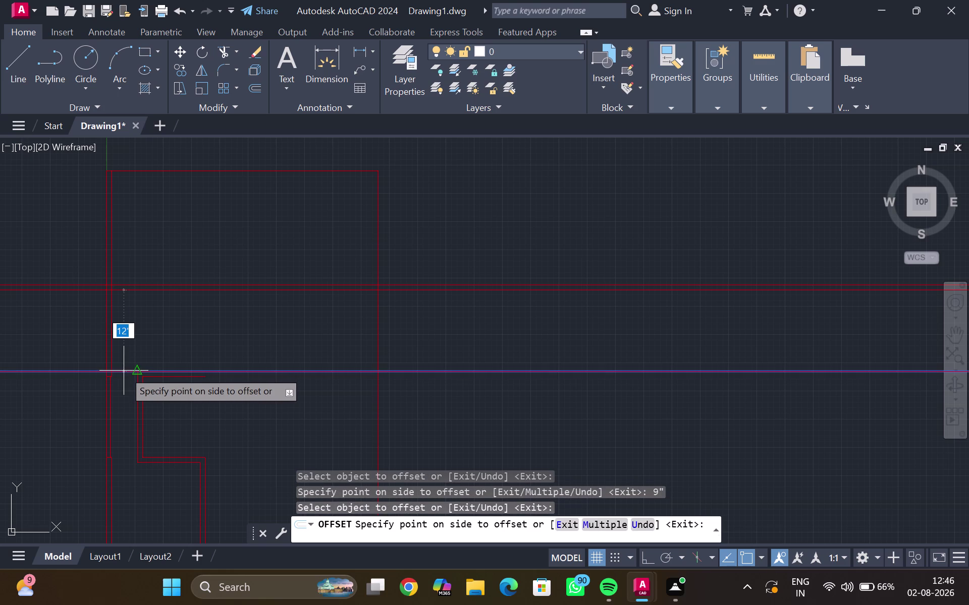
key(Delete)
key(Delete)
key(Escape)
key(Delete)
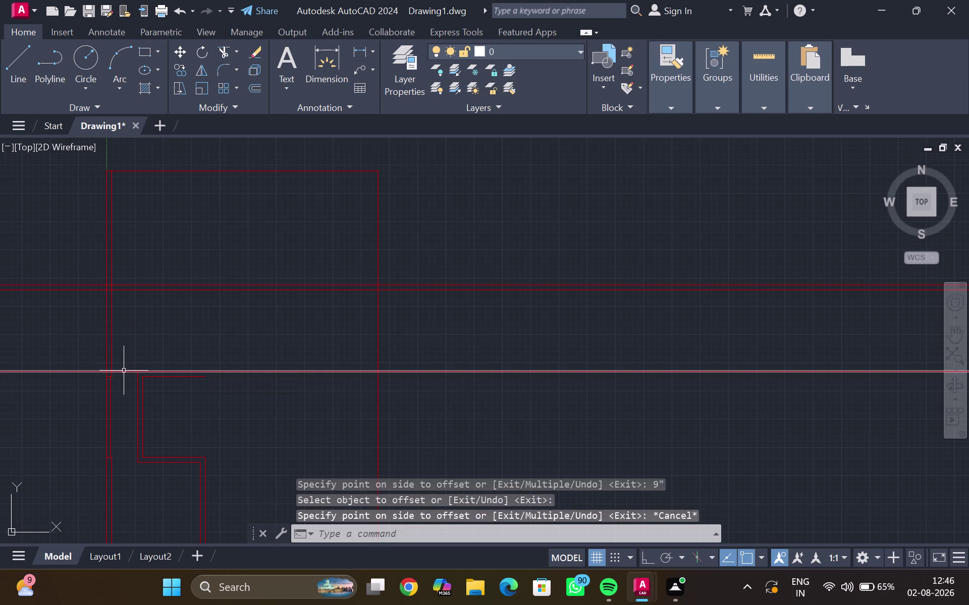
Delete the original horizontal construction line and select the left wall's inner line.
click(123, 371)
key(Delete)
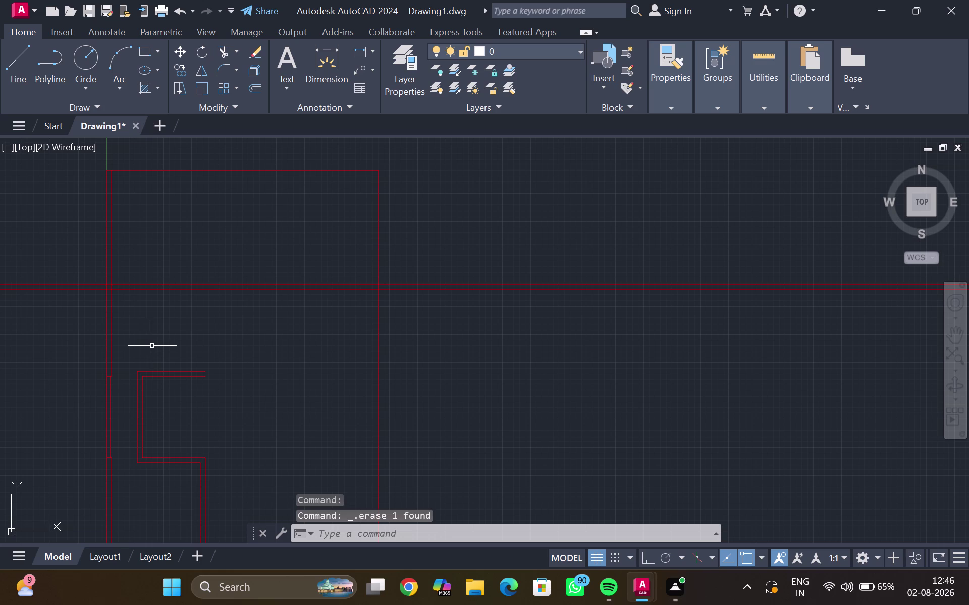
click(111, 327)
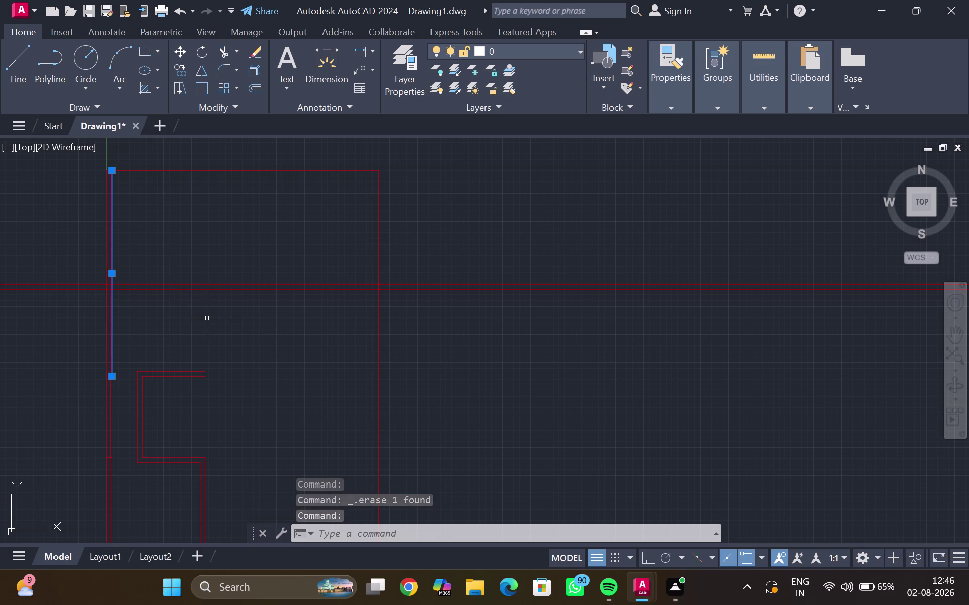
text(14')
key(Return)
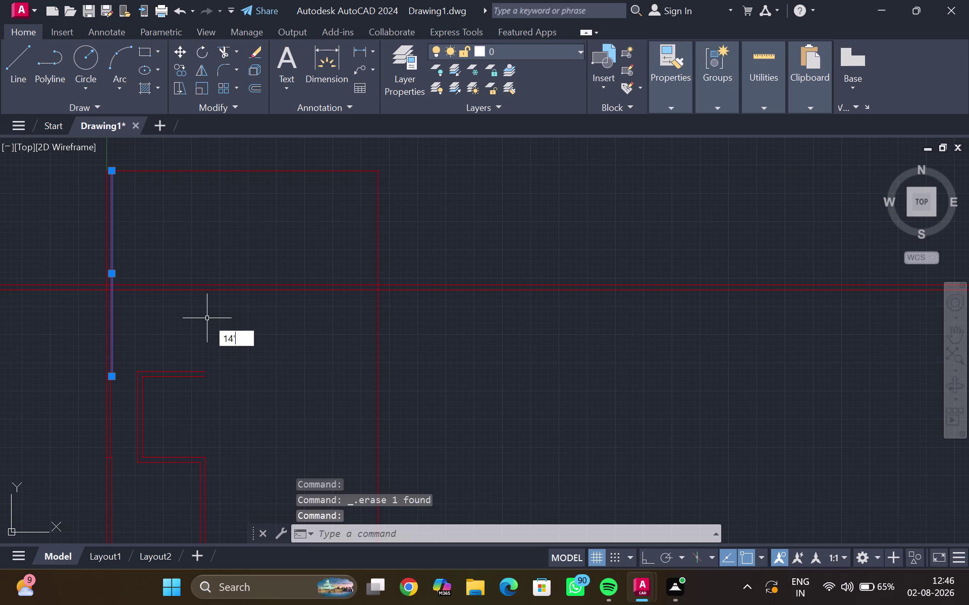
Offset the left wall line 14 feet to the right.
key(o)
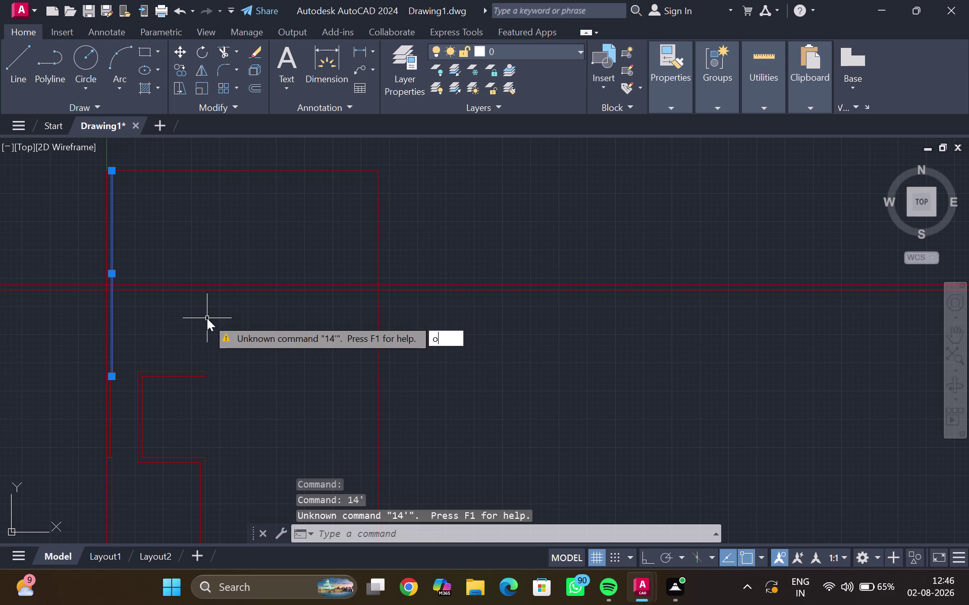
key(Return)
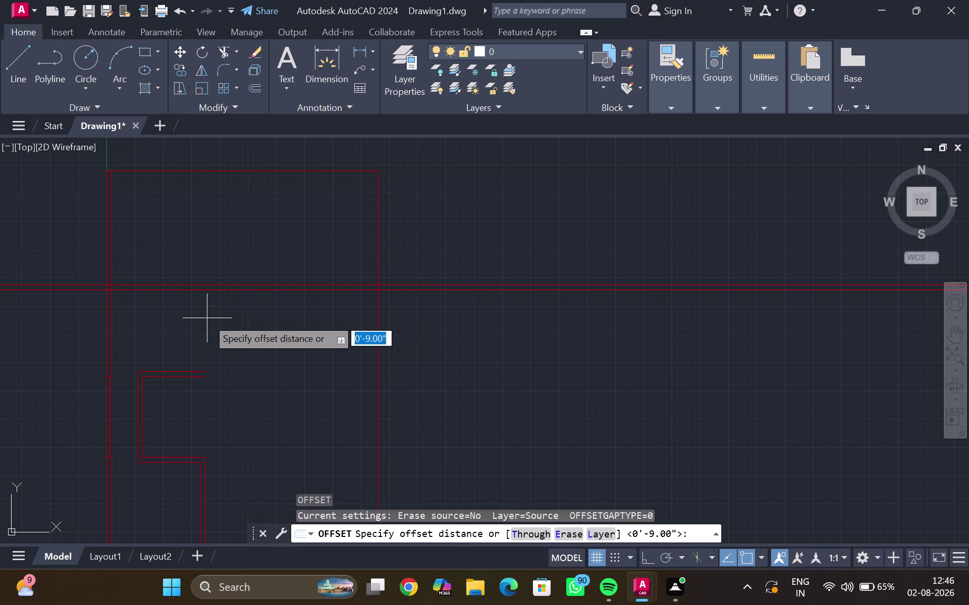
text(14')
key(Return)
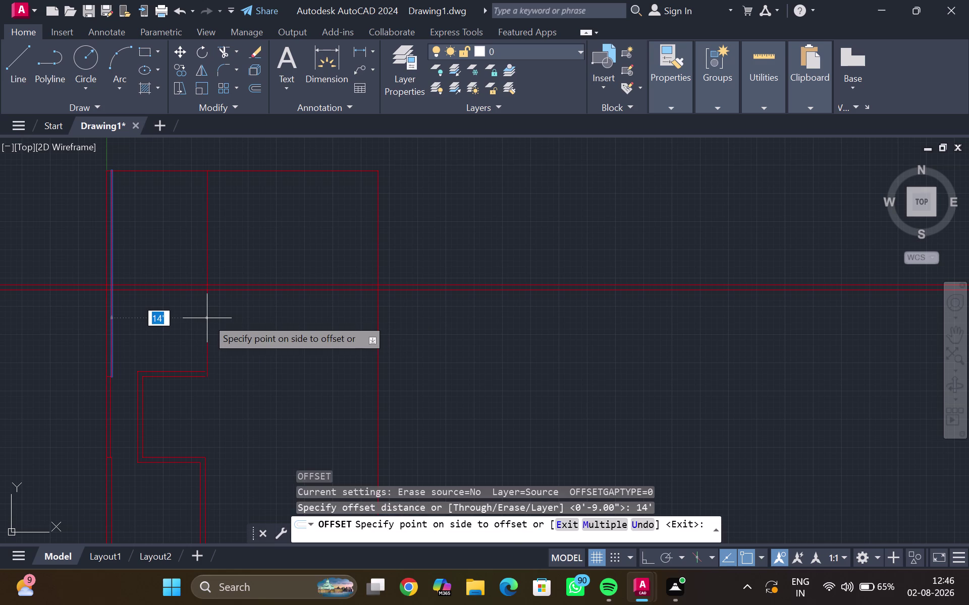
click(211, 319)
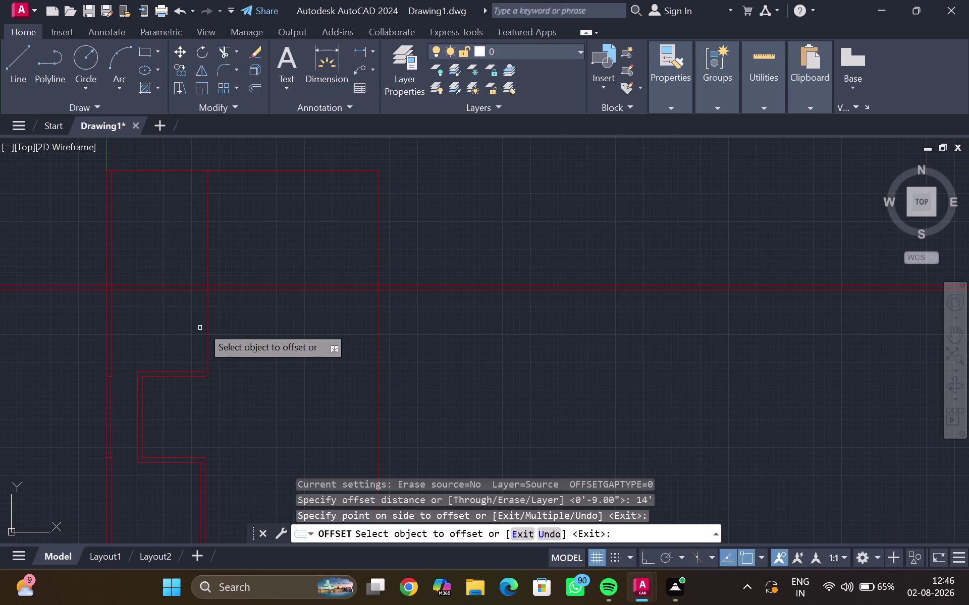
Offset the new vertical line 9 inches right to form the partition pair.
click(208, 324)
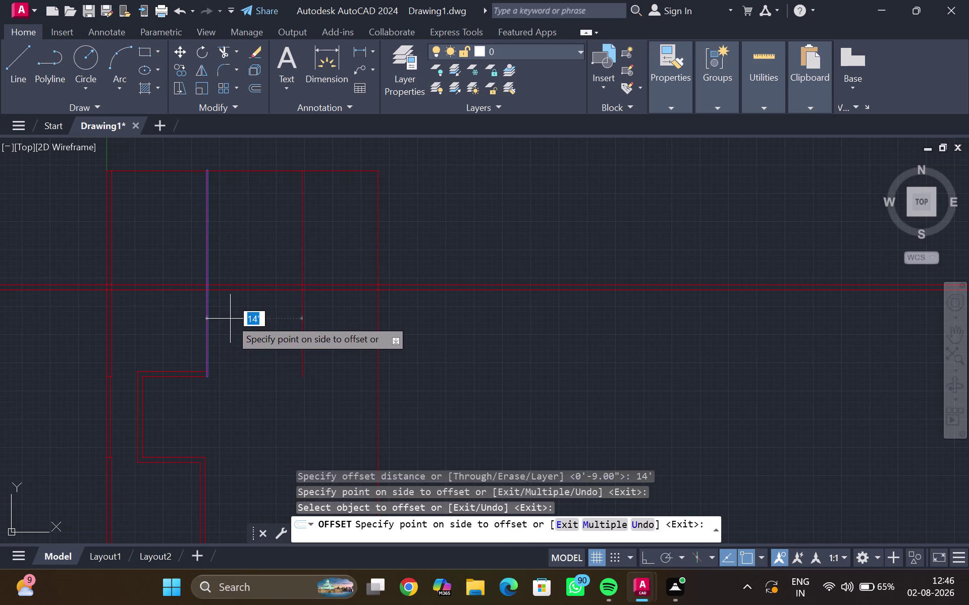
text(9")
key(Return)
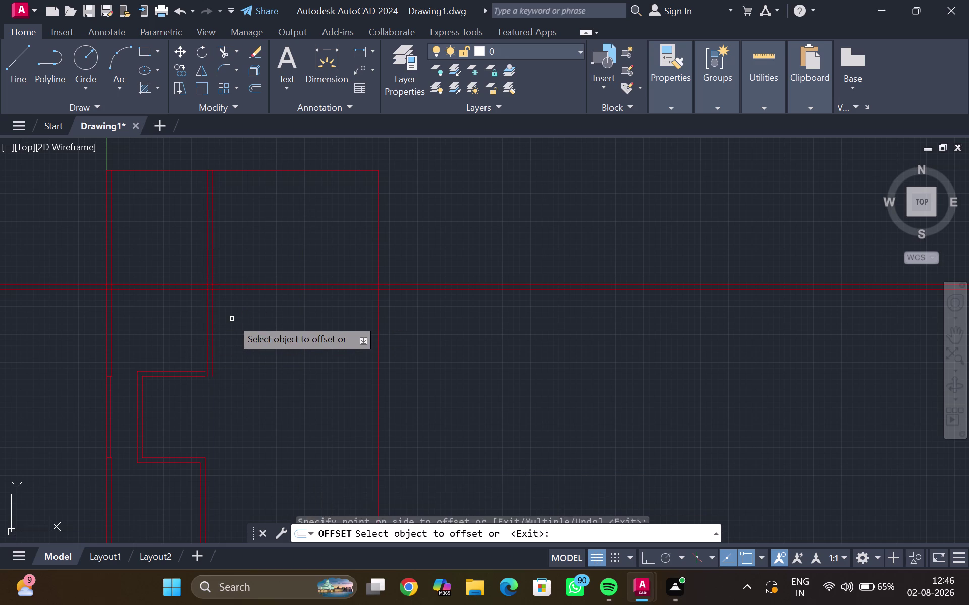
key(Escape)
middle_click(254, 356)
scroll(up, 3)
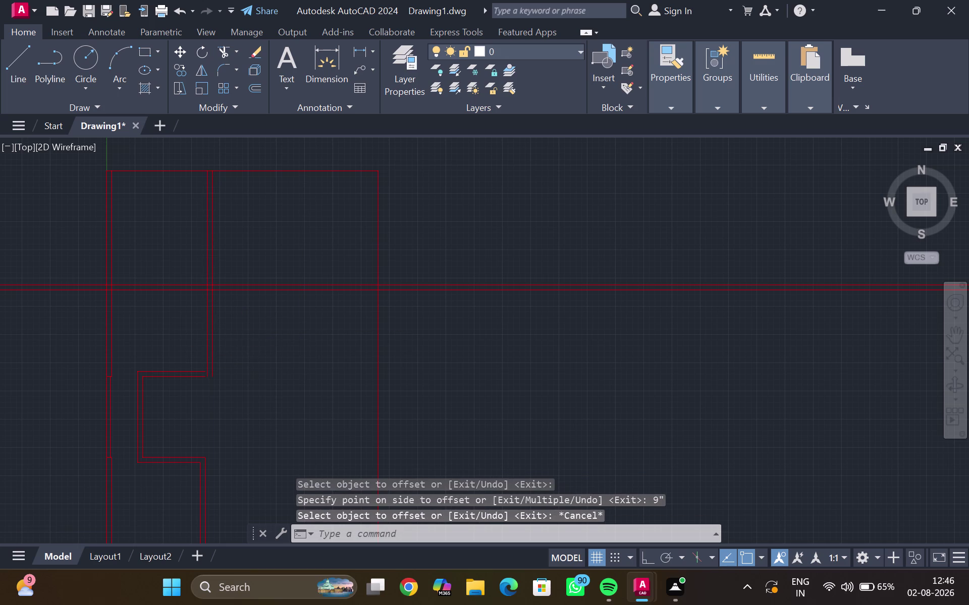
scroll(up, 3)
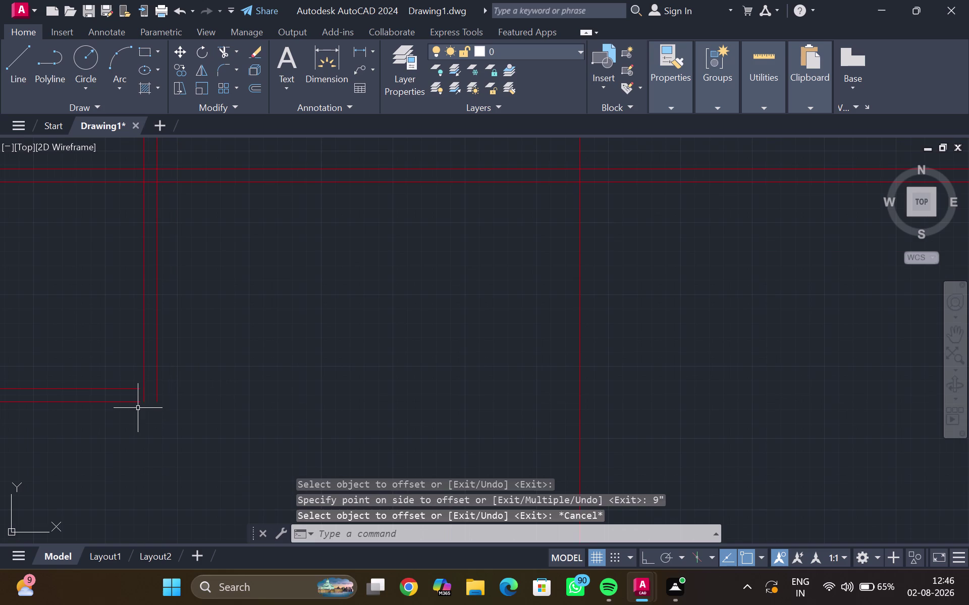
Try extending a partition line to the wall, then trim a crossing line segment.
text(ex)
key(Return)
click(128, 389)
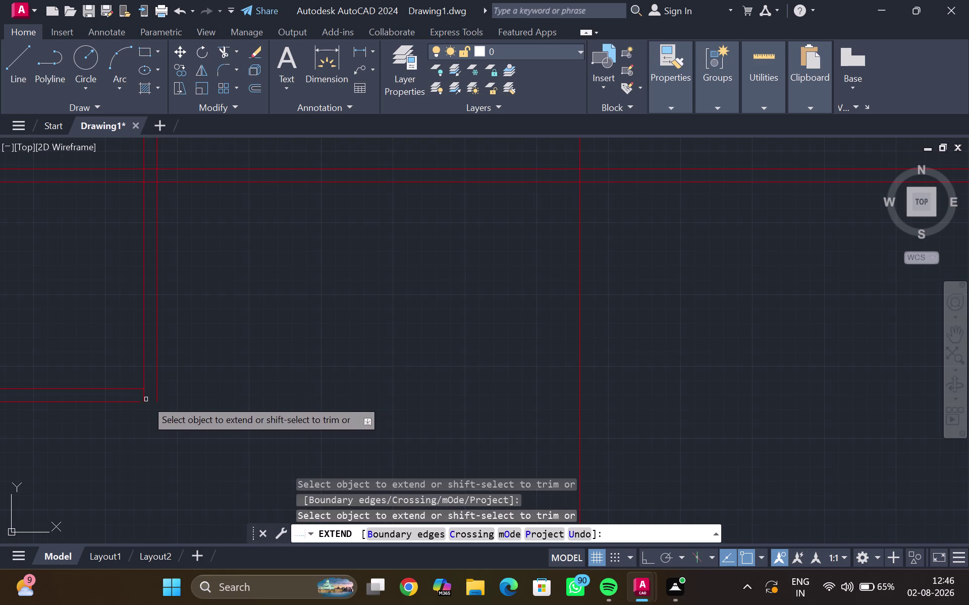
key(Escape)
key(t)
key(r)
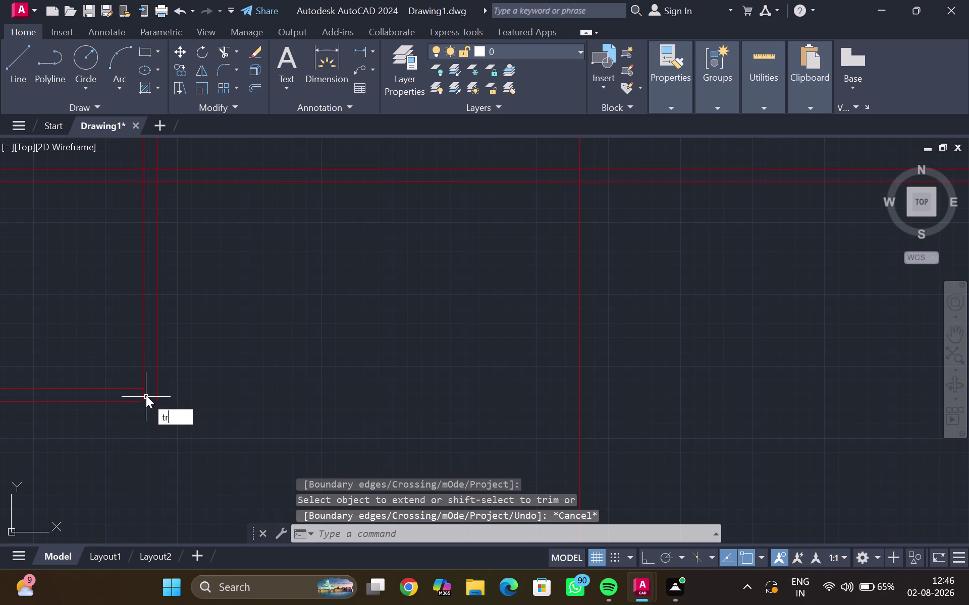
key(Return)
click(146, 394)
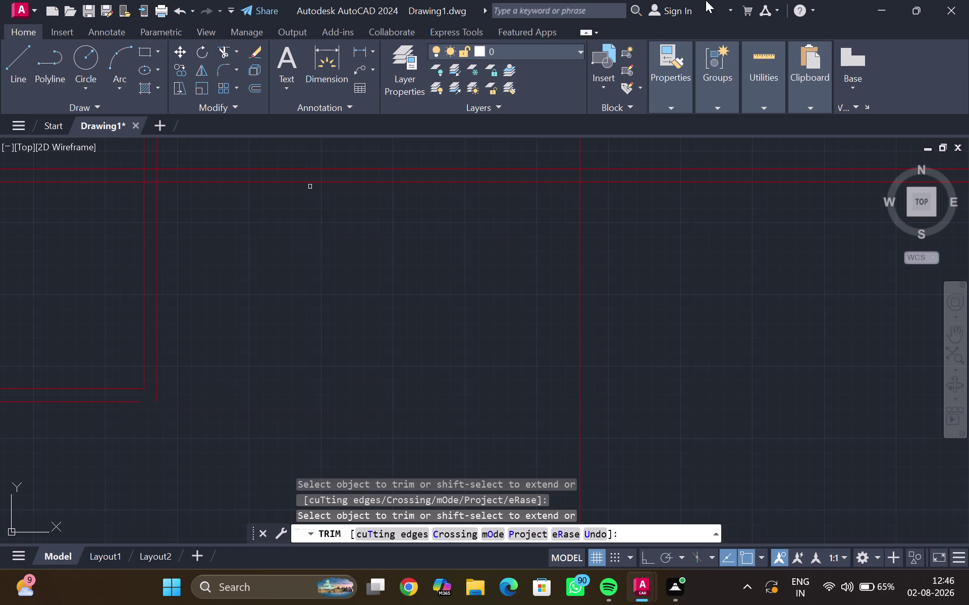
Pan and zoom across the plan, then end the trim command.
scroll(down, 3)
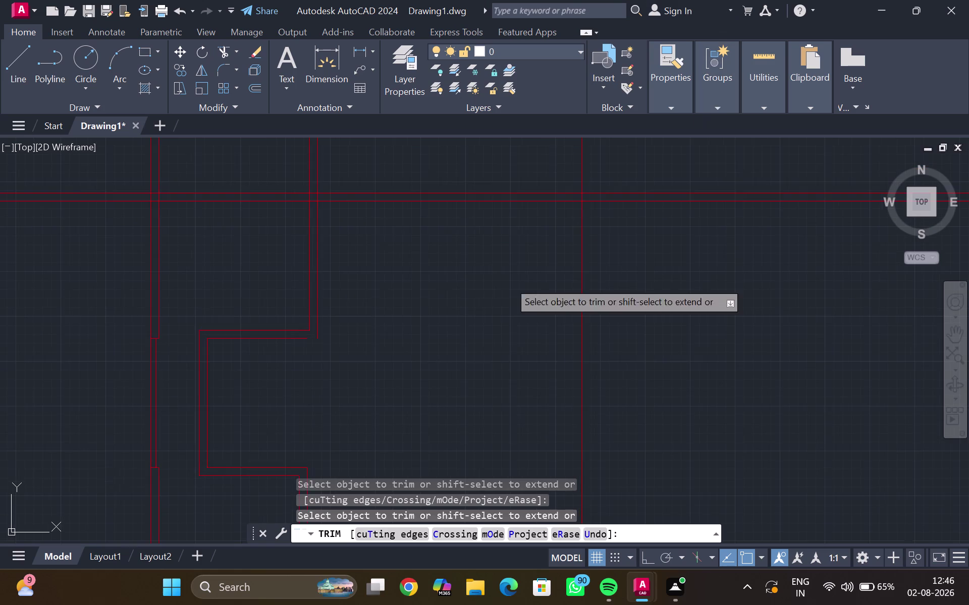
scroll(down, 3)
middle_drag(406, 283, 355, 290)
middle_click(316, 315)
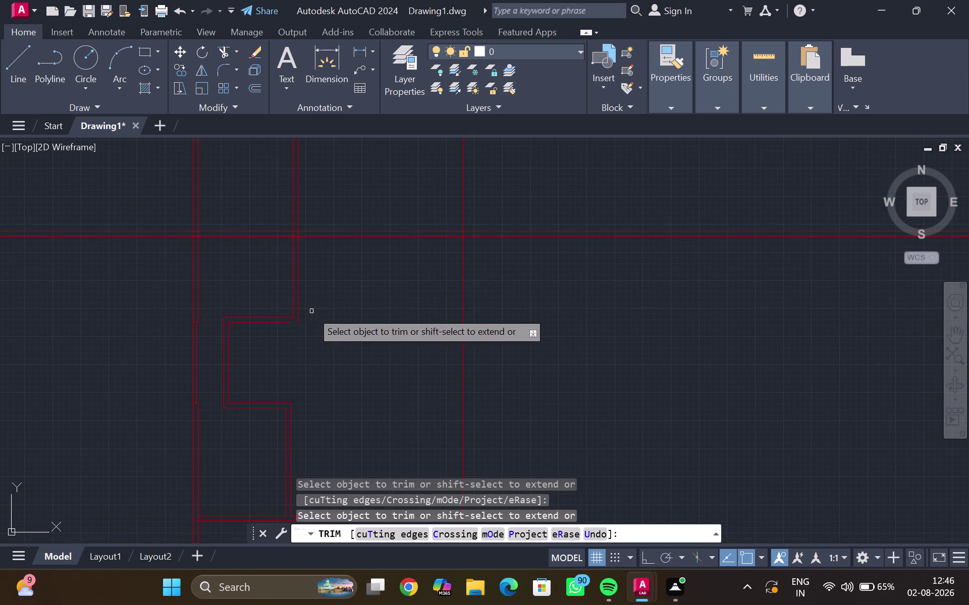
scroll(up, 3)
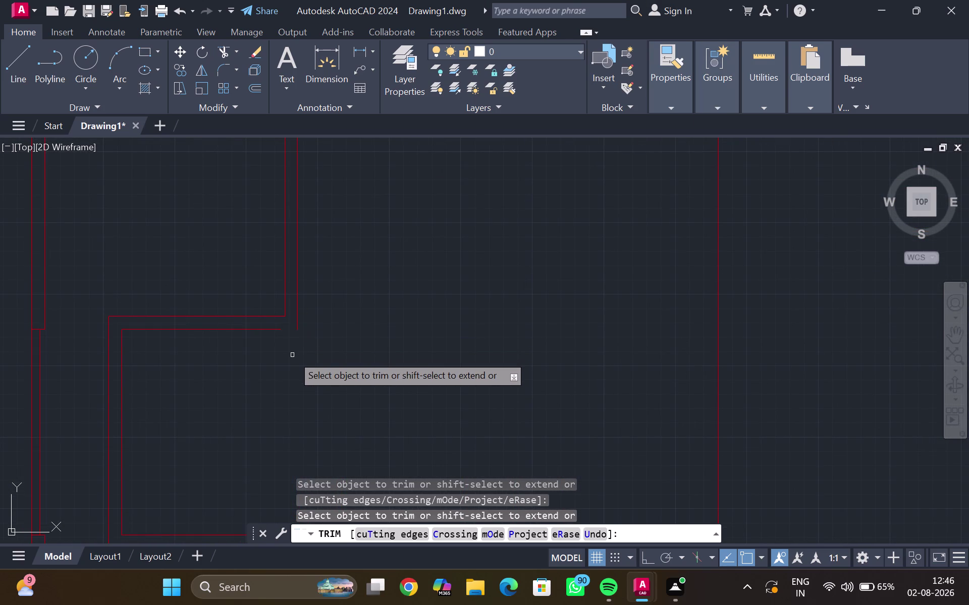
key(Escape)
Attempt to extend a line up to the wall, cancel, and view the whole floor plan.
key(e)
key(x)
key(Return)
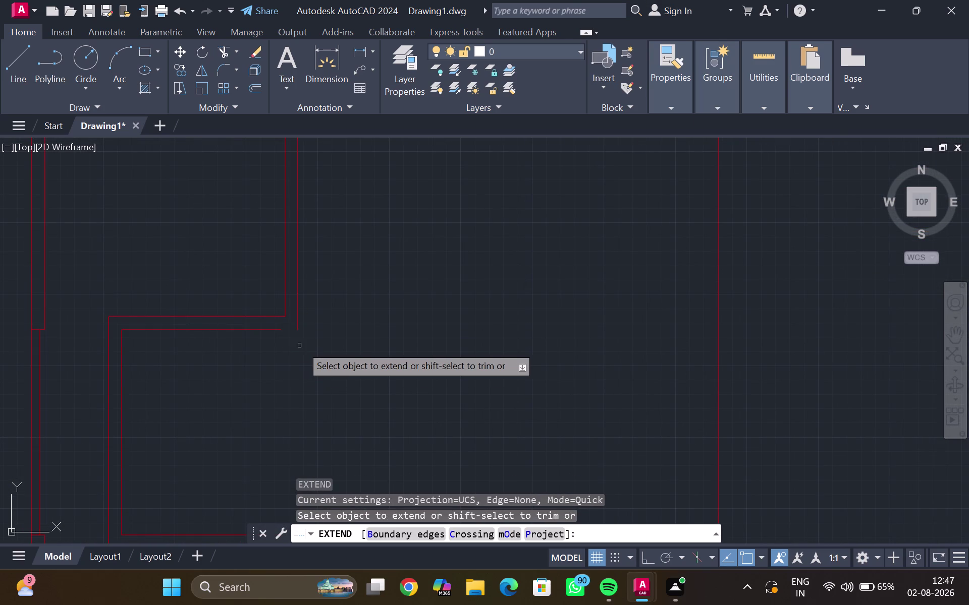
click(245, 331)
key(Escape)
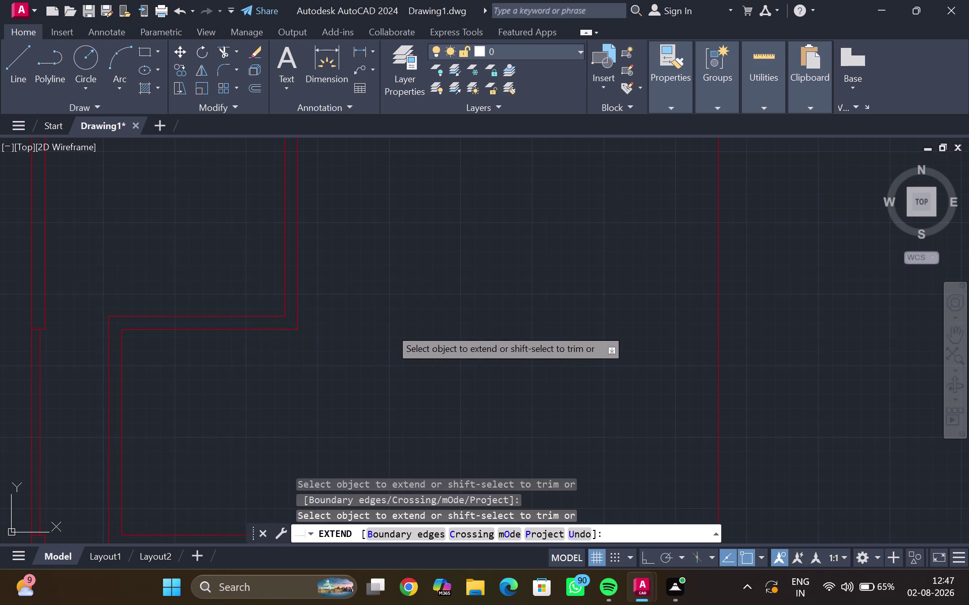
scroll(down, 3)
middle_drag(389, 316, 357, 336)
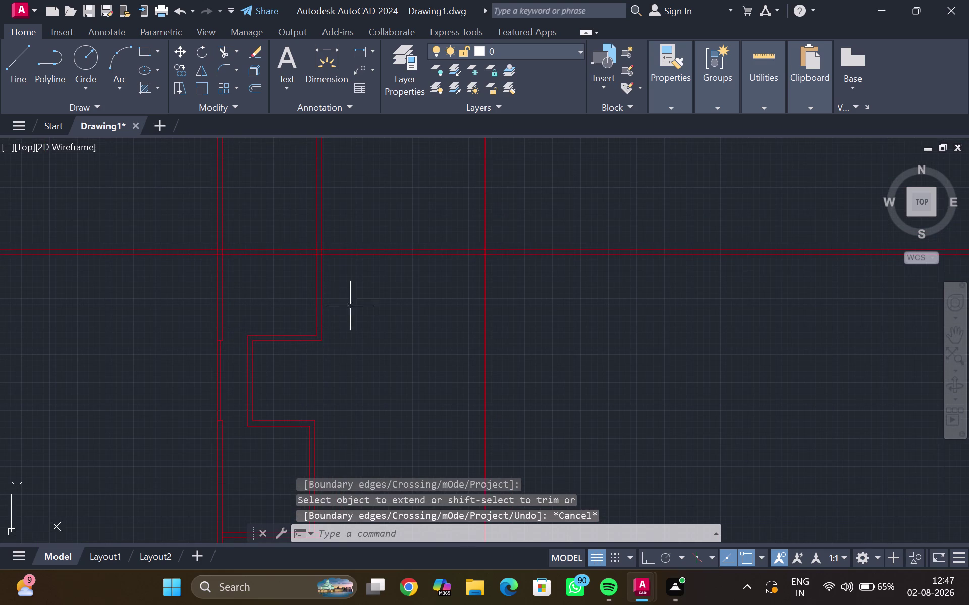
middle_drag(364, 302, 345, 353)
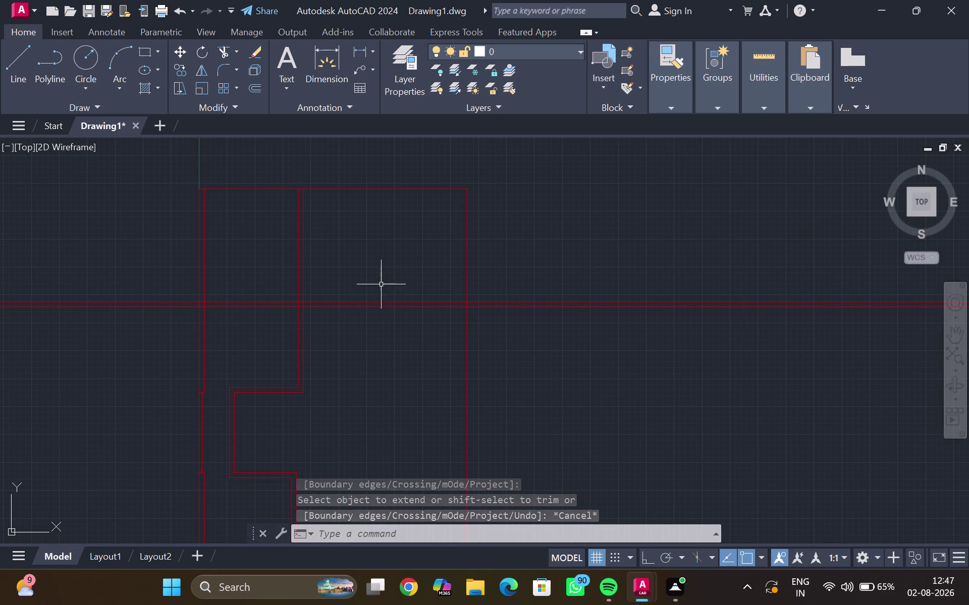
Fence-trim the partition overhangs beyond the right and left outer walls.
key(t)
key(r)
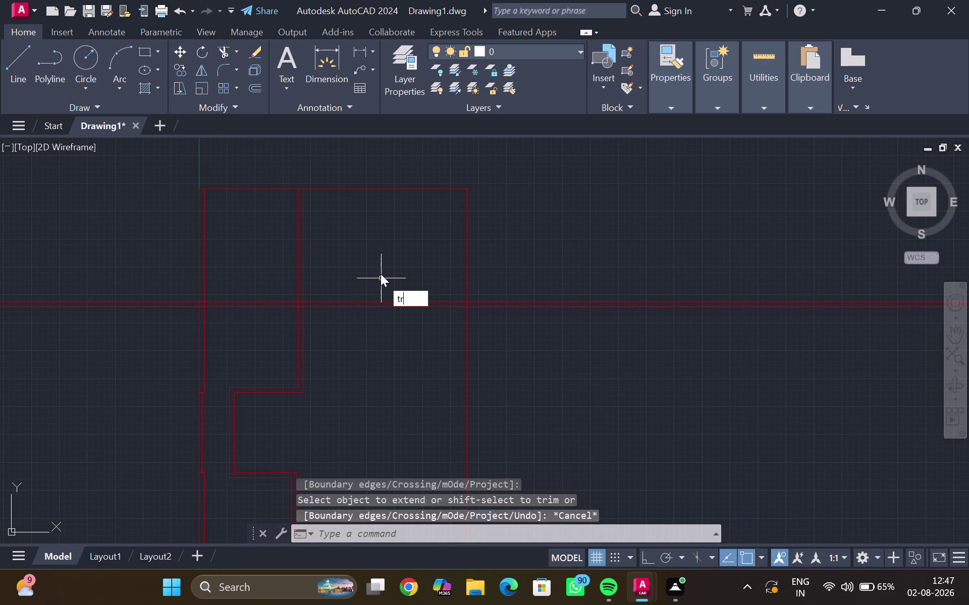
key(Return)
drag(381, 272, 375, 413)
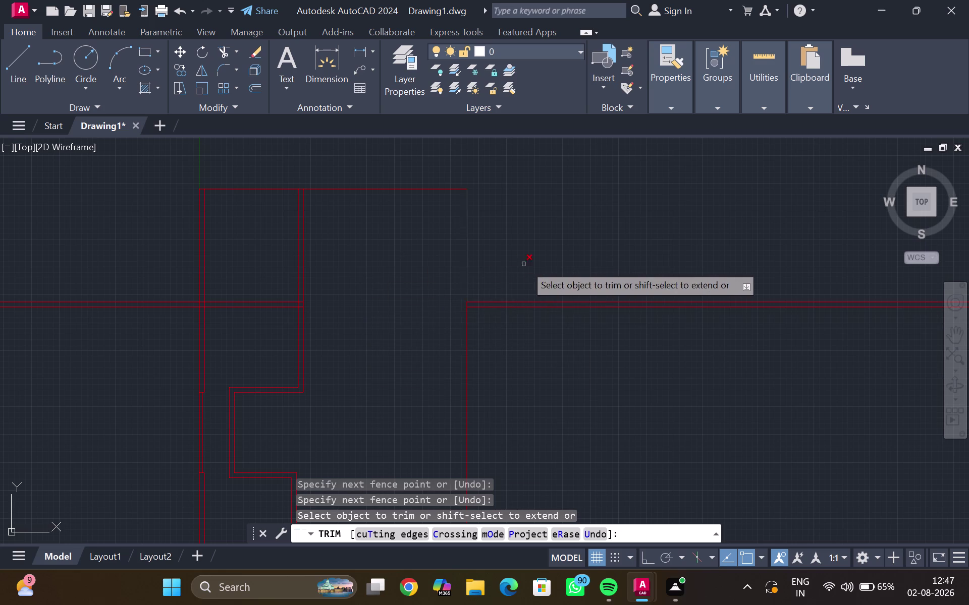
drag(535, 315, 519, 446)
drag(556, 238, 547, 347)
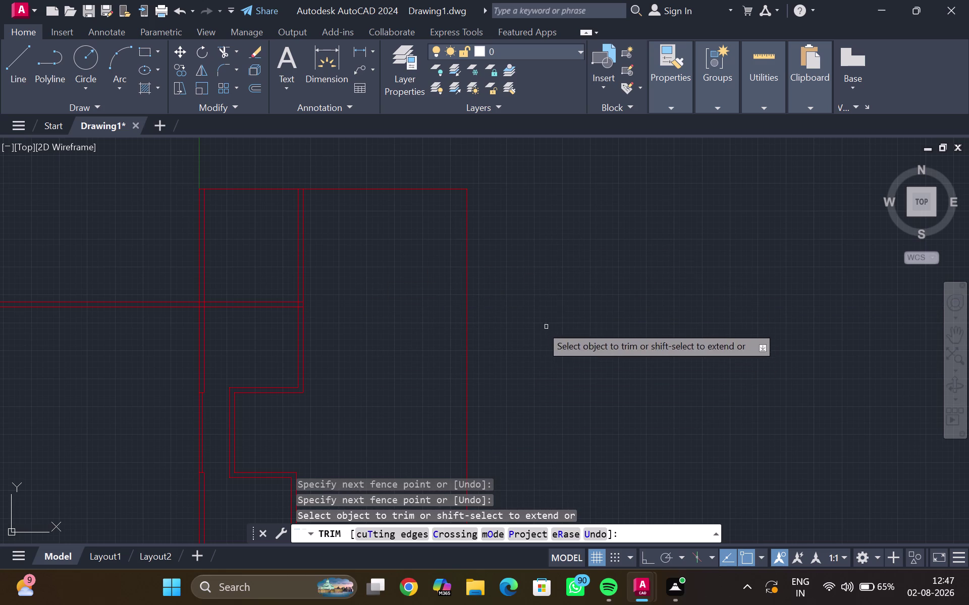
drag(143, 252, 81, 358)
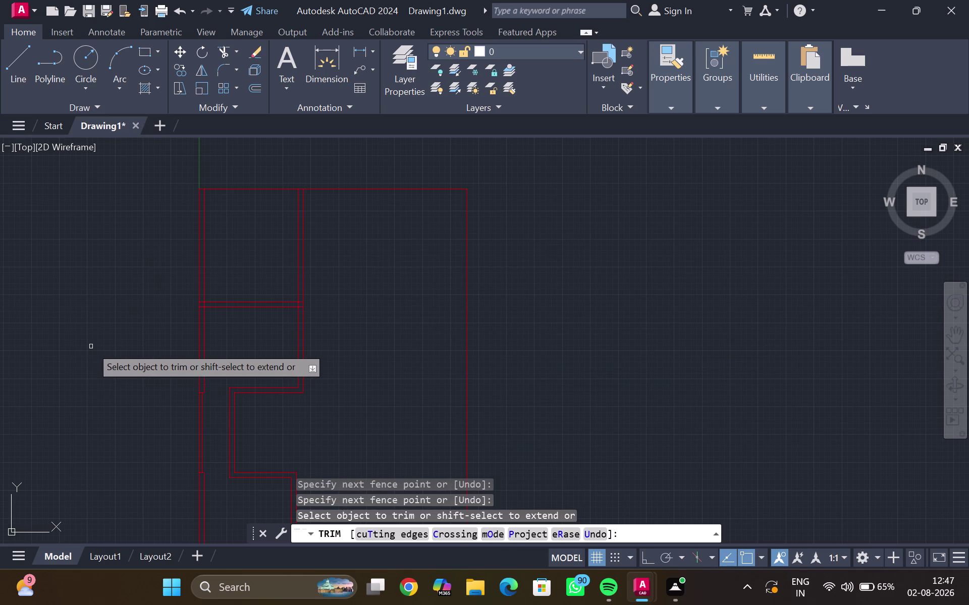
key(Escape)
scroll(down, 3)
scroll(up, 3)
middle_drag(218, 323, 206, 348)
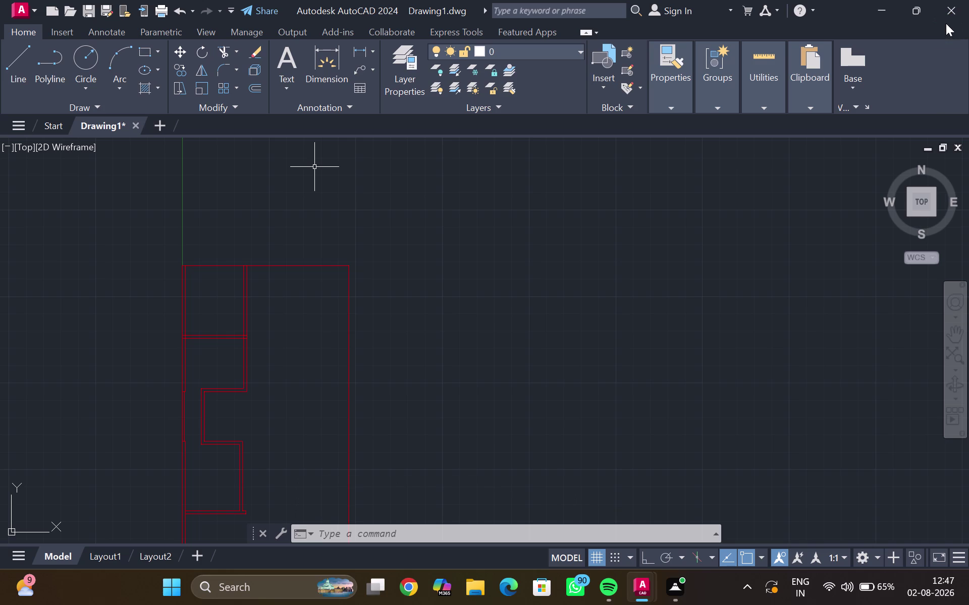
Trim away the vertical wall segment inside the top room.
text(tr)
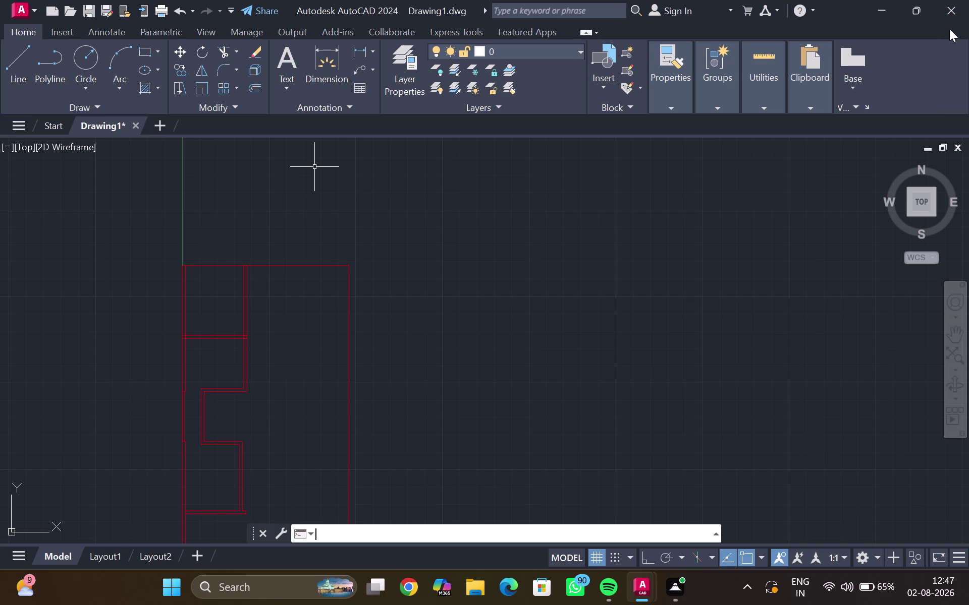
key(Return)
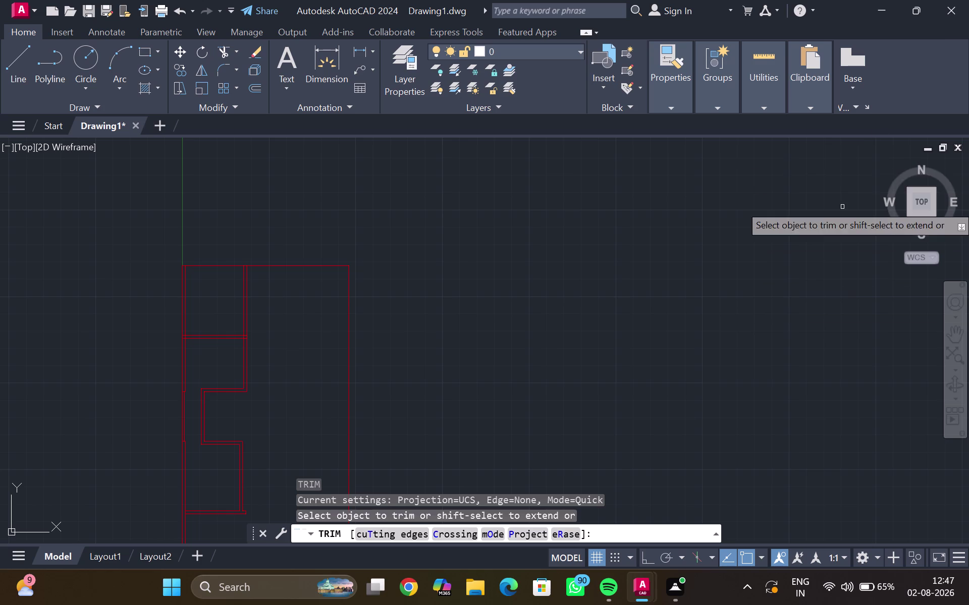
drag(288, 314, 249, 311)
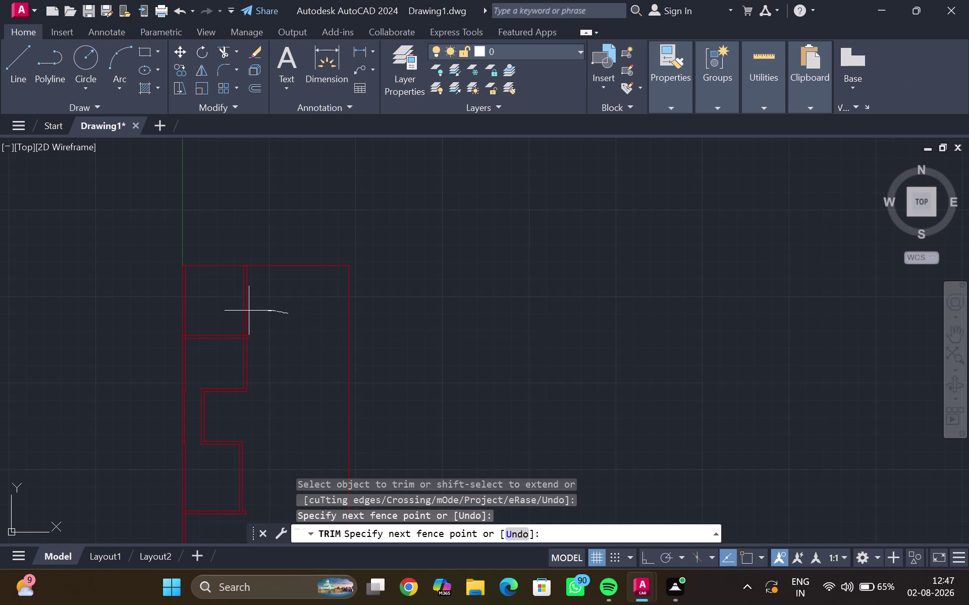
drag(249, 311, 229, 314)
key(Escape)
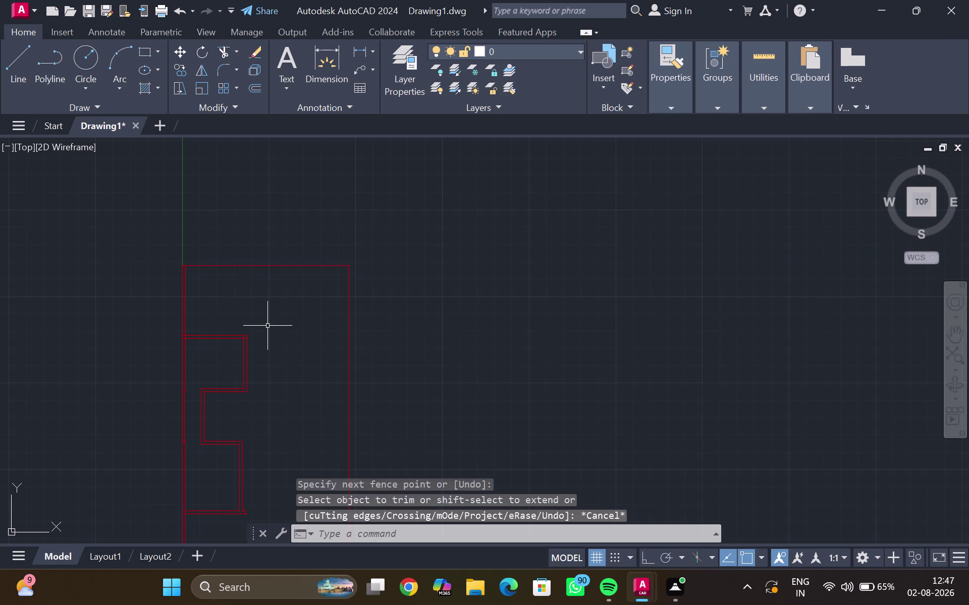
scroll(down, 3)
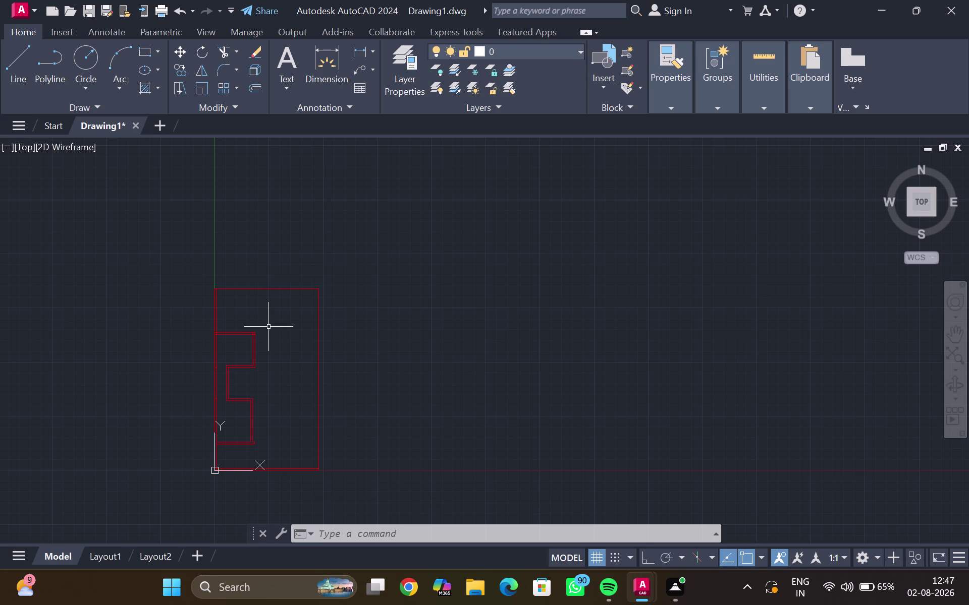
Undo every partition trim, extend and offset, using Ctrl+Z and toolbar Undo, leaving the red rectangle.
key(ctrl+z)
key(ctrl+z)
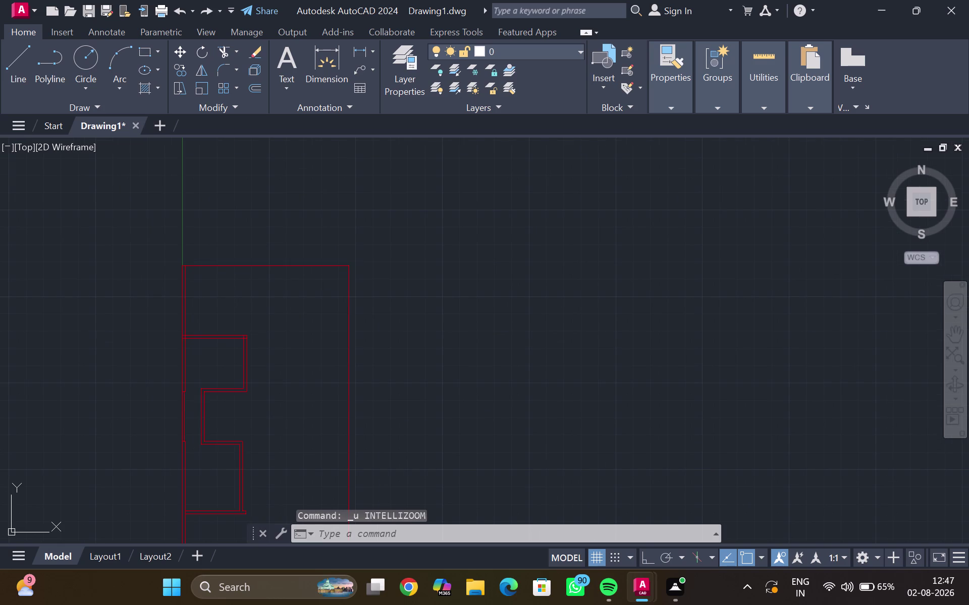
key(ctrl+z)
key(ctrl+z)
key(ctrl+z)
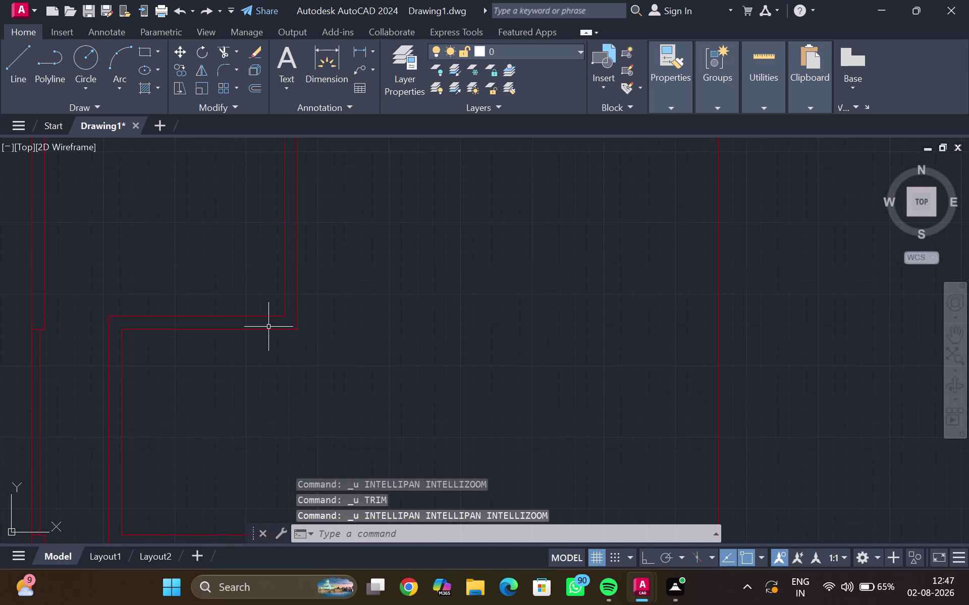
scroll(down, 3)
key(ctrl+z)
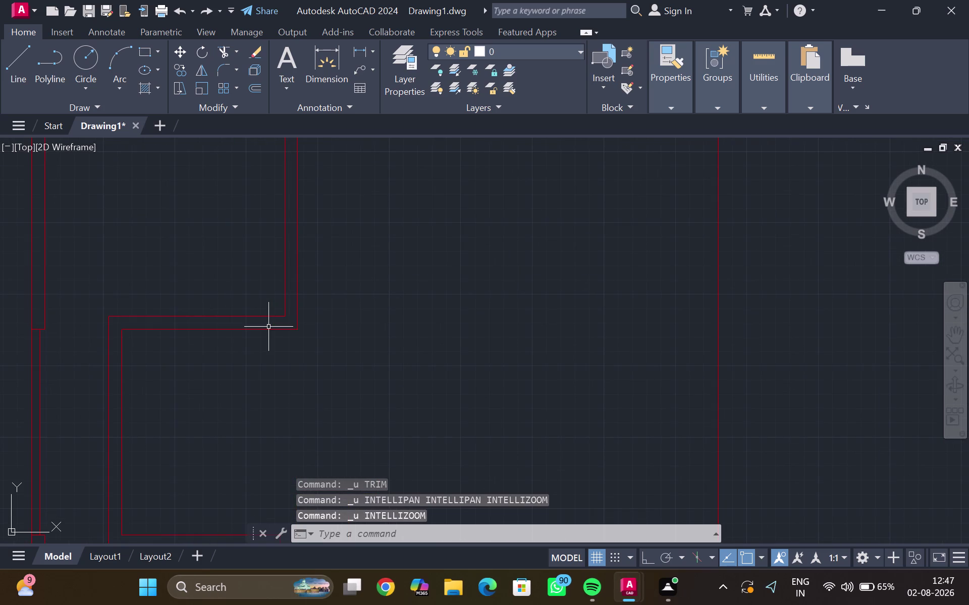
key(ctrl+z)
scroll(down, 3)
key(ctrl+z)
key(ctrl+z)
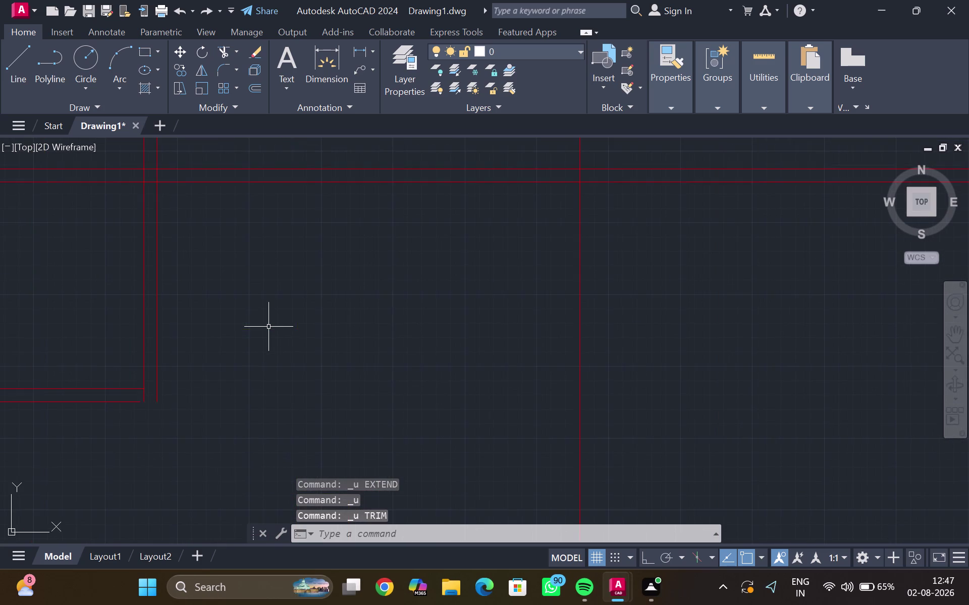
scroll(down, 3)
scroll(down, 3)
key(ctrl+z)
key(ctrl+z)
scroll(down, 3)
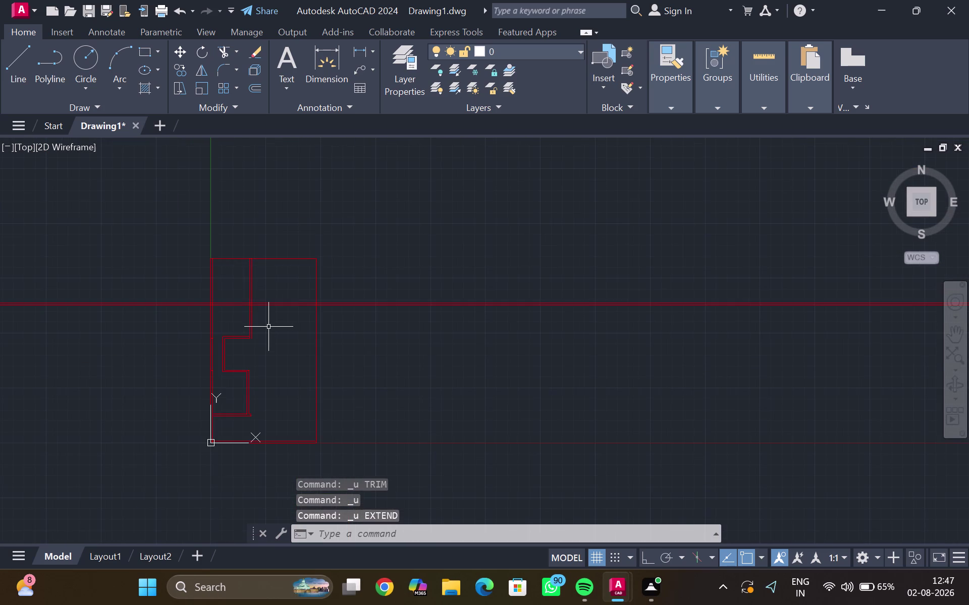
key(ctrl+z)
key(ctrl+z)
scroll(down, 3)
key(ctrl+z)
key(ctrl+z)
key(ctrl+z)
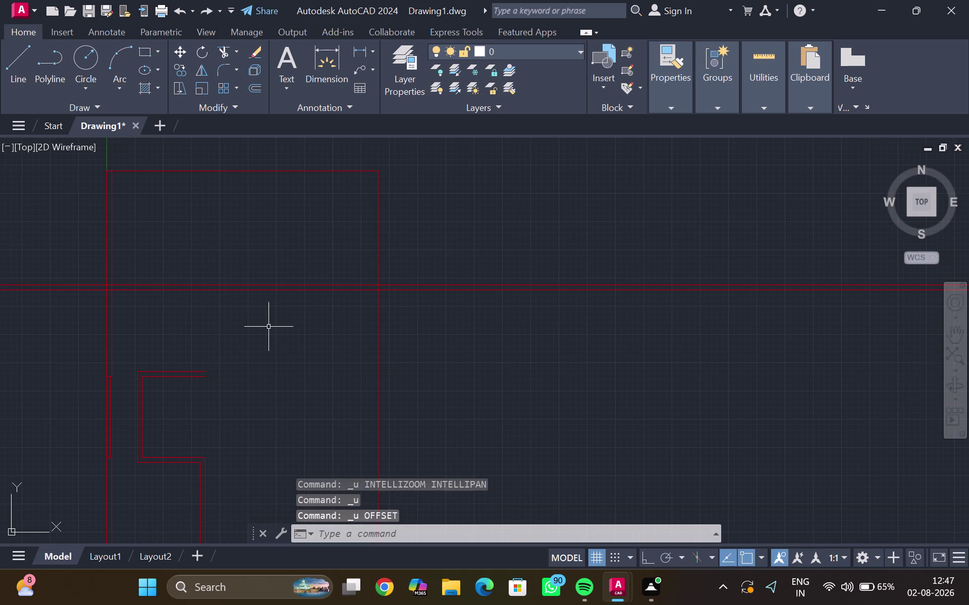
key(ctrl+z)
key(ctrl+z)
key(ctrl+z)
key(ctrl+z)
key(ctrl+z)
key(ctrl+z)
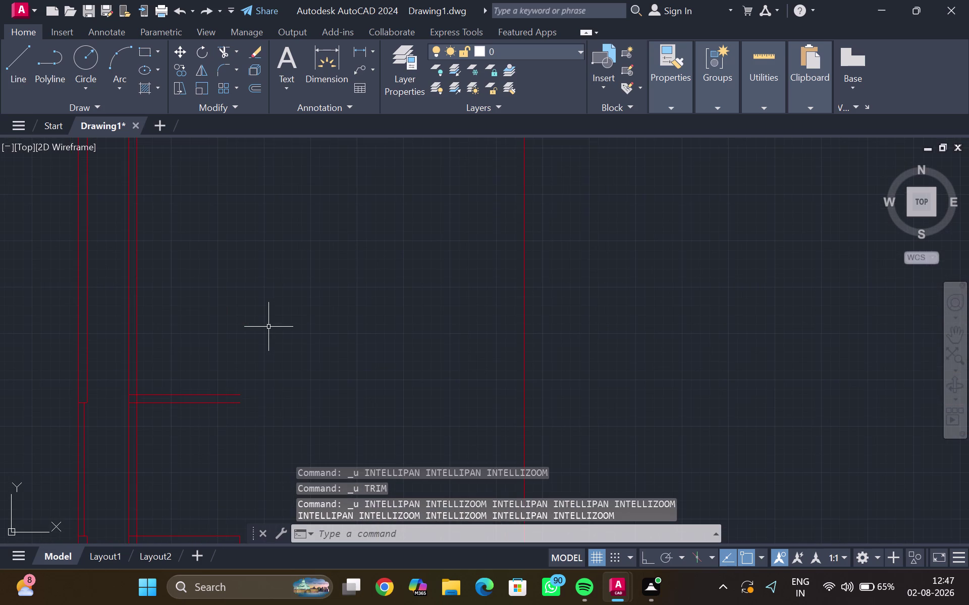
scroll(down, 3)
scroll(down, 3)
key(ctrl+z)
key(ctrl+z)
key(ctrl+z)
scroll(down, 3)
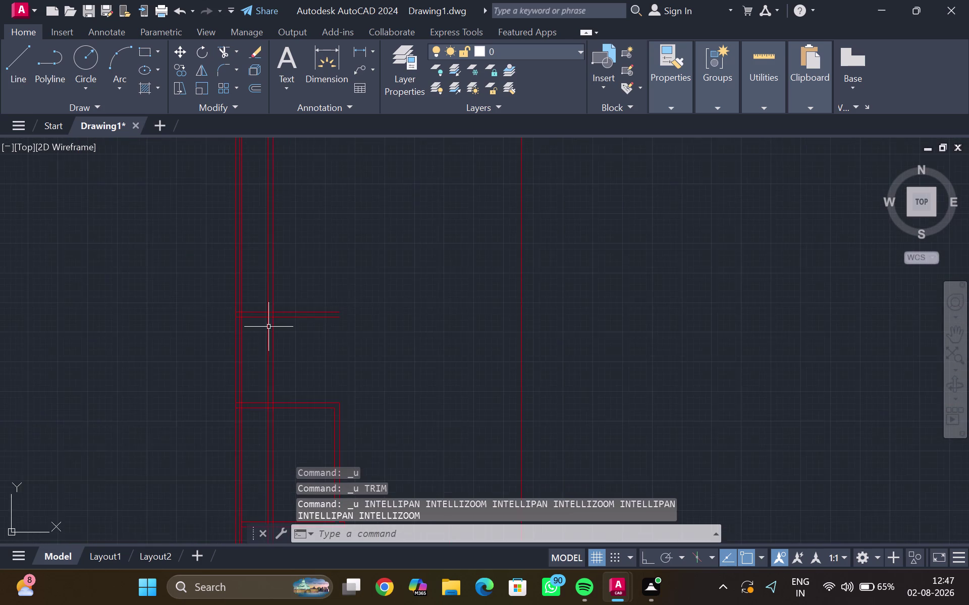
scroll(down, 3)
key(ctrl+z)
key(ctrl+z)
key(ctrl+z)
key(ctrl+z)
key(ctrl+z)
key(ctrl+z)
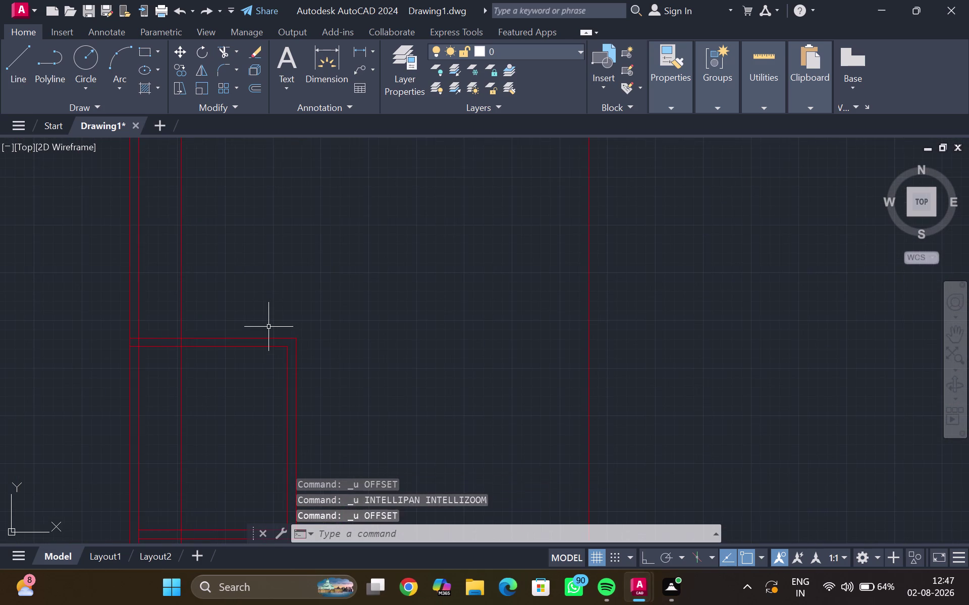
key(ctrl+z)
key(ctrl+z)
key(ctrl+z)
scroll(down, 3)
scroll(up, 3)
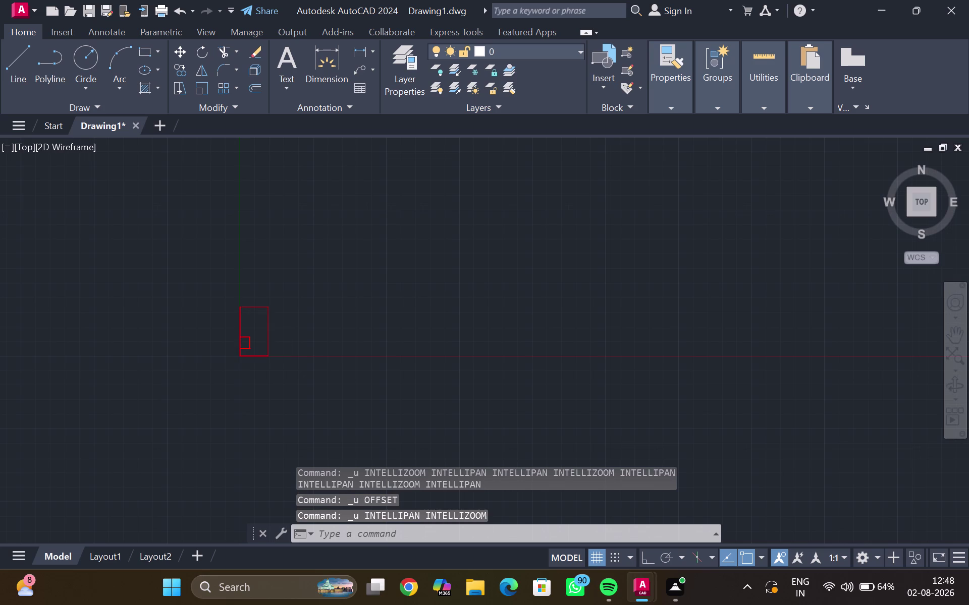
scroll(up, 3)
key(ctrl+z)
key(ctrl+z)
key(ctrl+z)
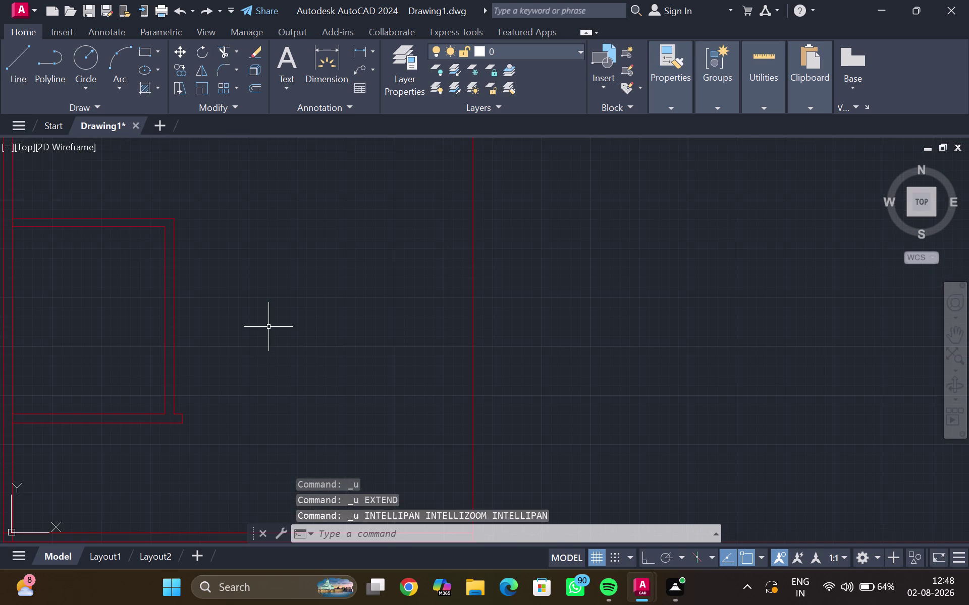
scroll(down, 3)
scroll(down, 3)
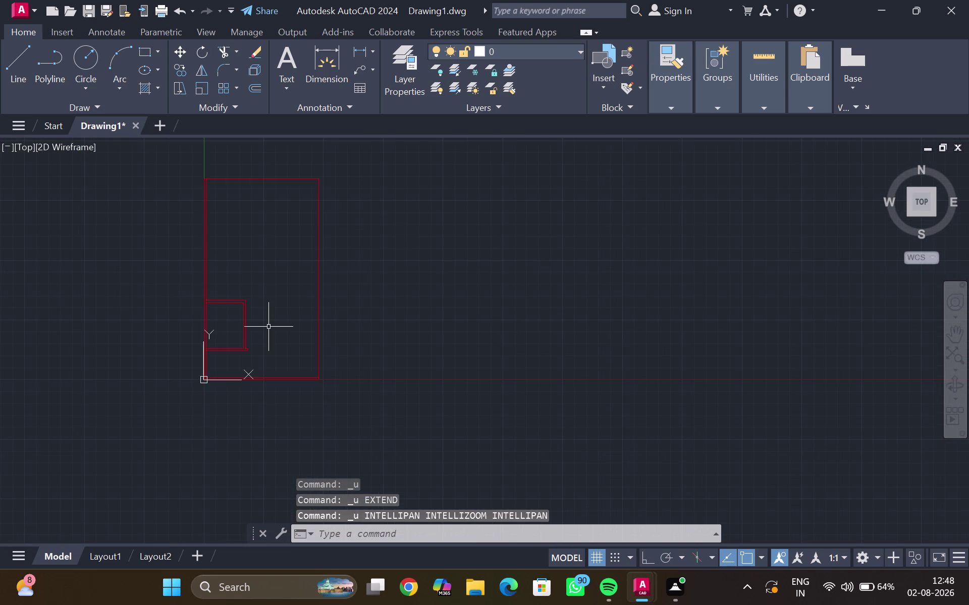
key(ctrl+z)
key(ctrl+z)
key(ctrl+z)
key(ctrl+z)
key(ctrl+z)
key(ctrl+z)
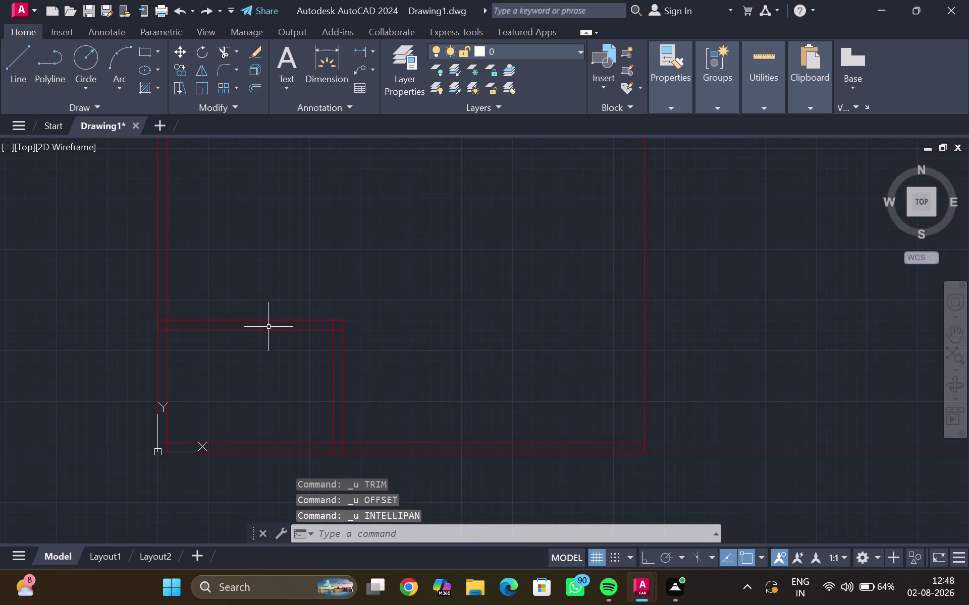
key(ctrl+z)
scroll(down, 3)
key(ctrl+z)
key(ctrl+z)
key(ctrl+z)
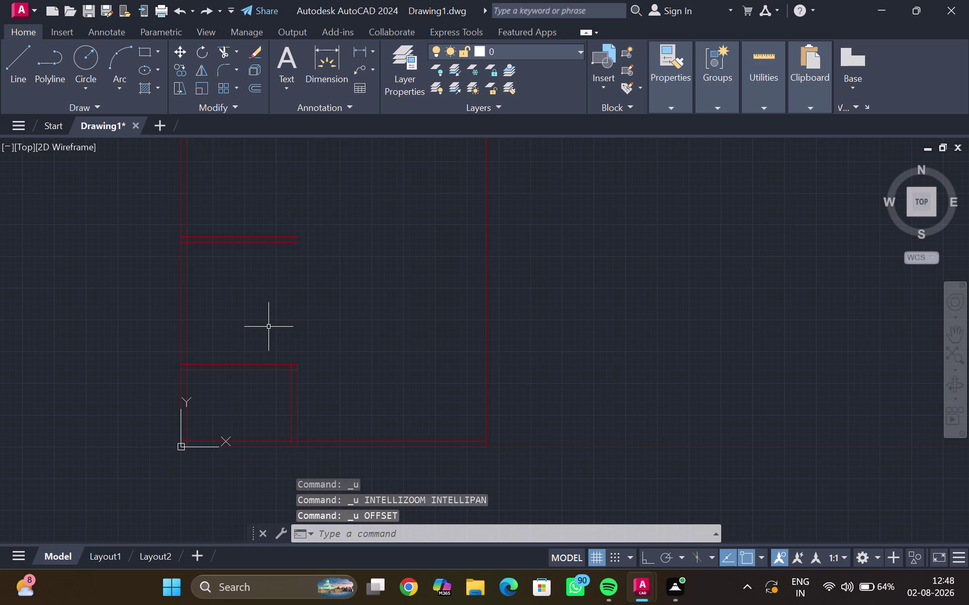
key(ctrl+z)
key(ctrl+z)
key(ctrl+z)
key(ctrl+z)
key(ctrl+z)
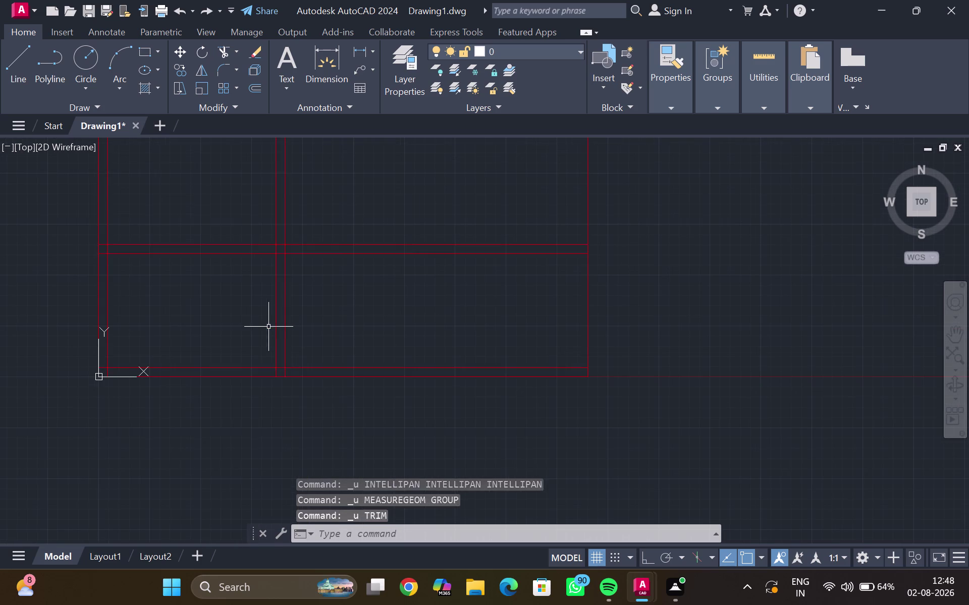
key(ctrl+z)
key(ctrl+z)
key(ctrl+z)
scroll(down, 3)
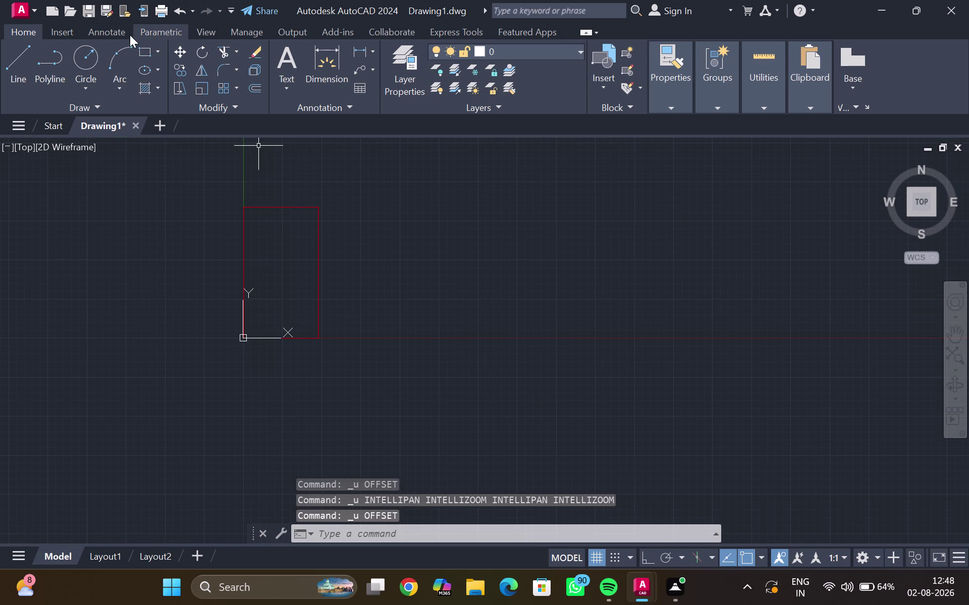
triple_click(202, 10)
triple_click(204, 10)
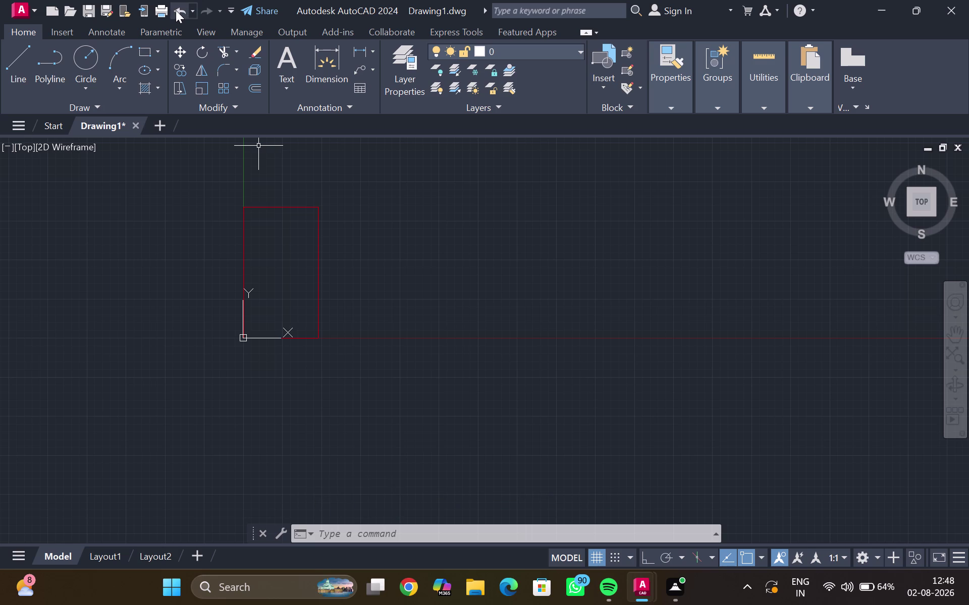
scroll(up, 3)
middle_drag(274, 299, 237, 390)
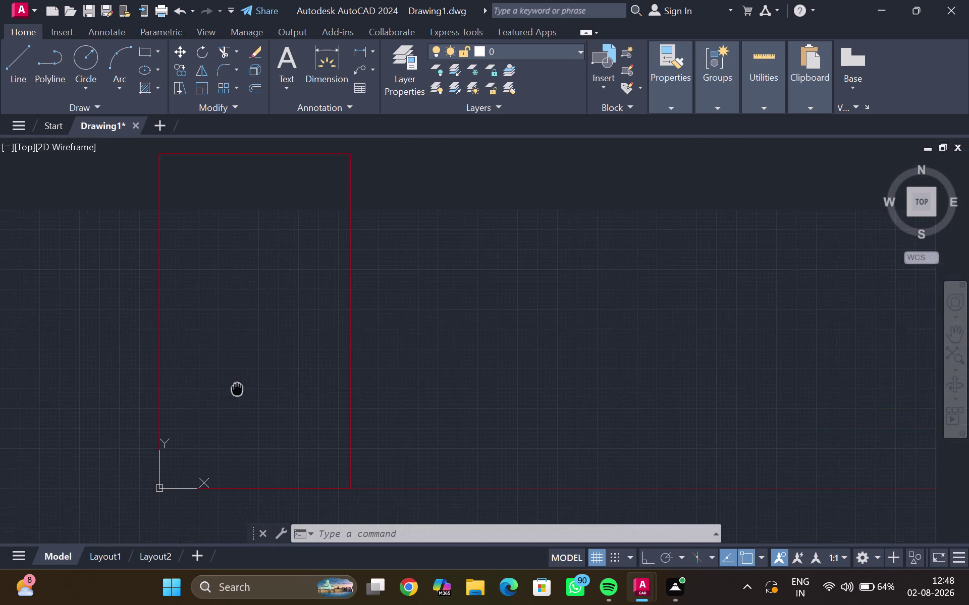
middle_drag(236, 390, 235, 391)
middle_drag(260, 282, 262, 366)
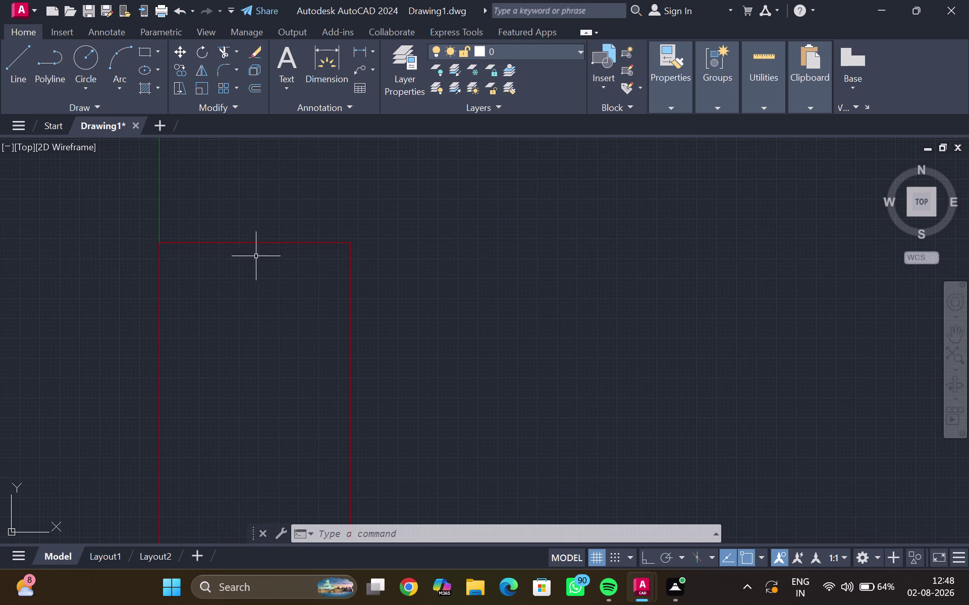
click(264, 241)
key(o)
key(Return)
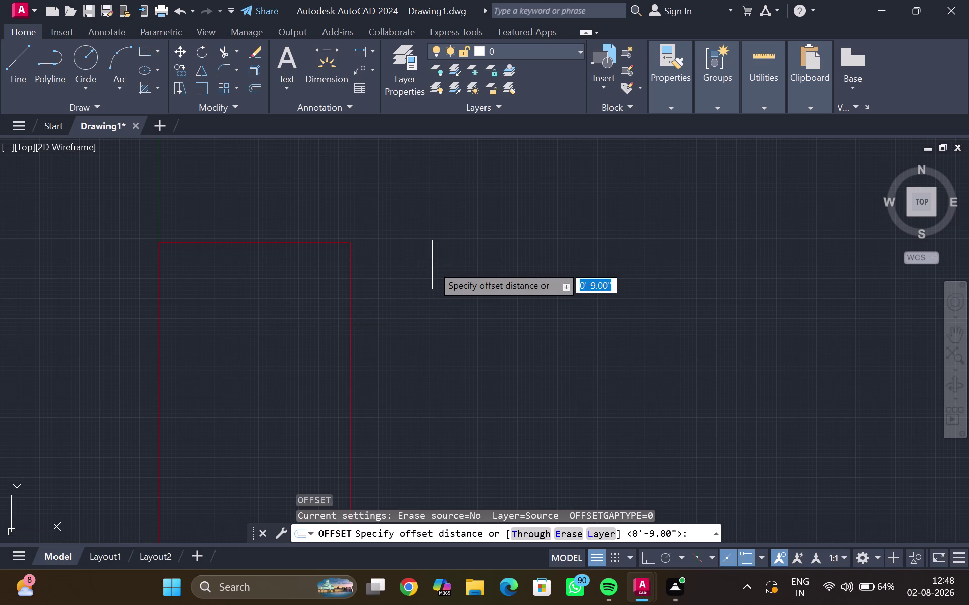
text(4')
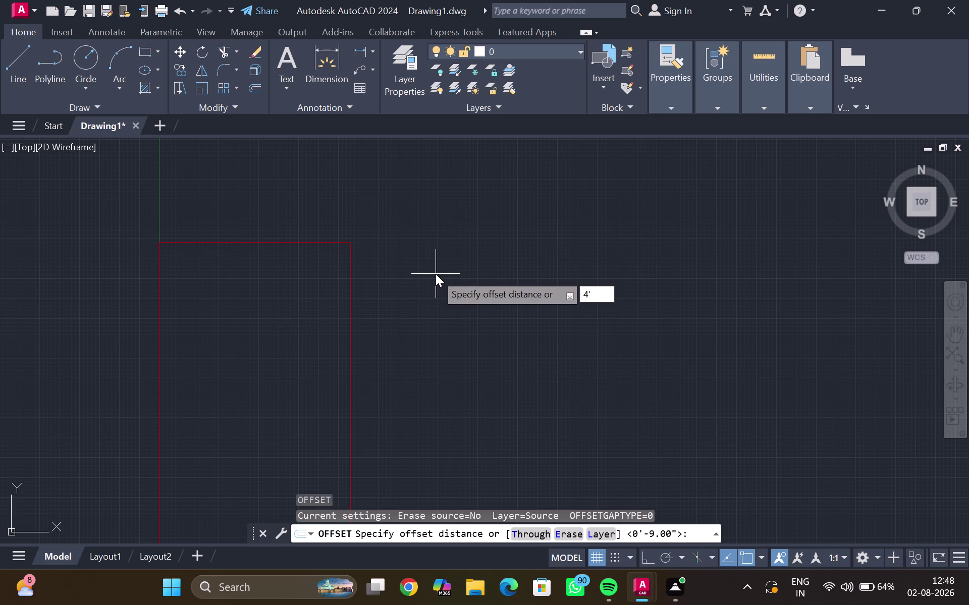
key(1)
text(.)
text(5")
key(Return)
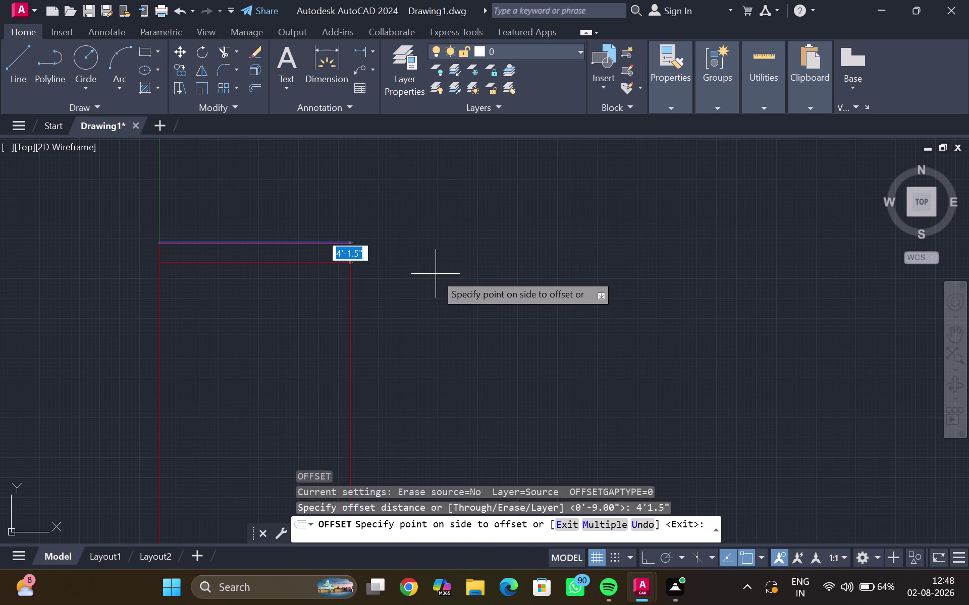
click(309, 301)
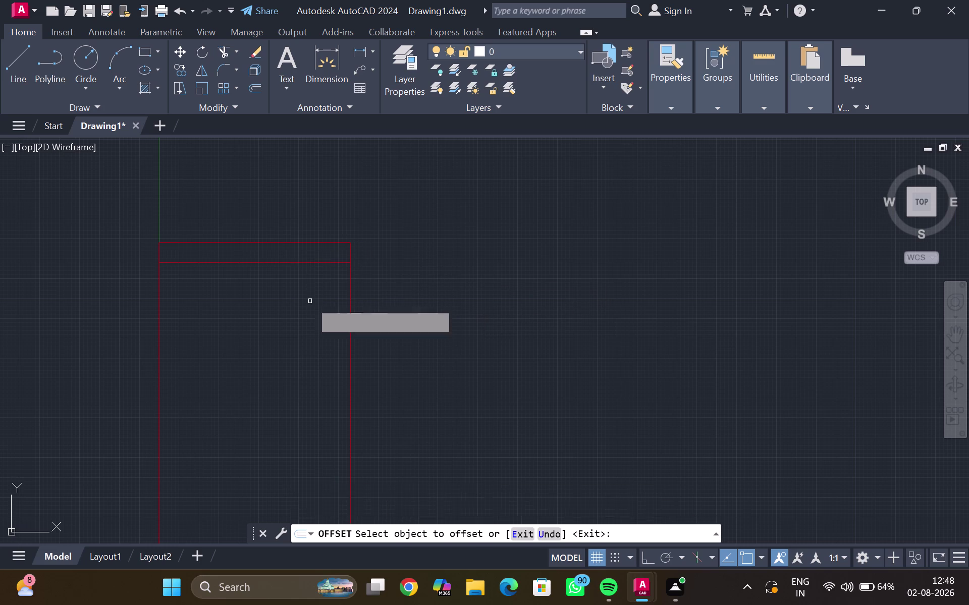
click(296, 264)
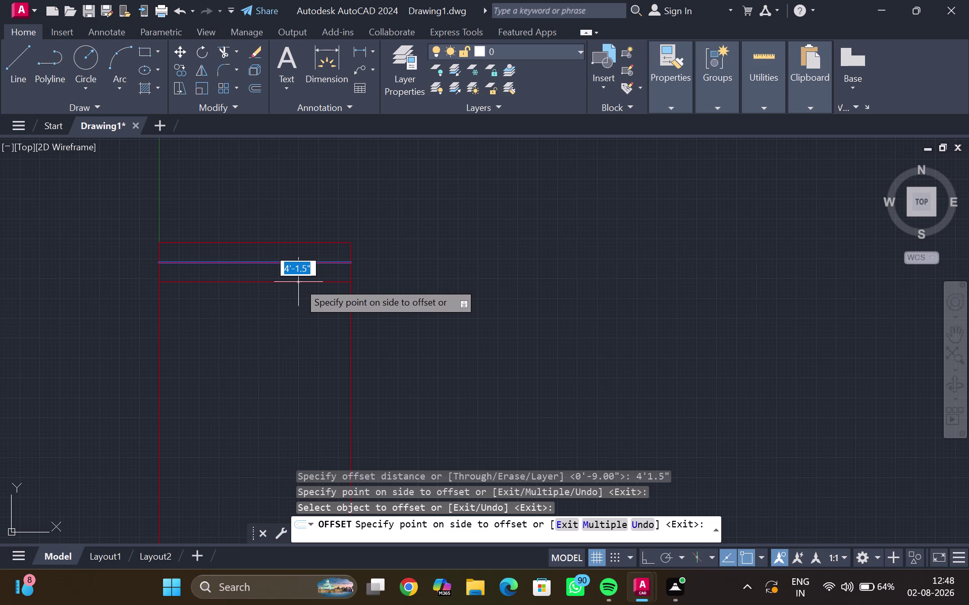
key(9)
key(shift+quotedbl)
key(Return)
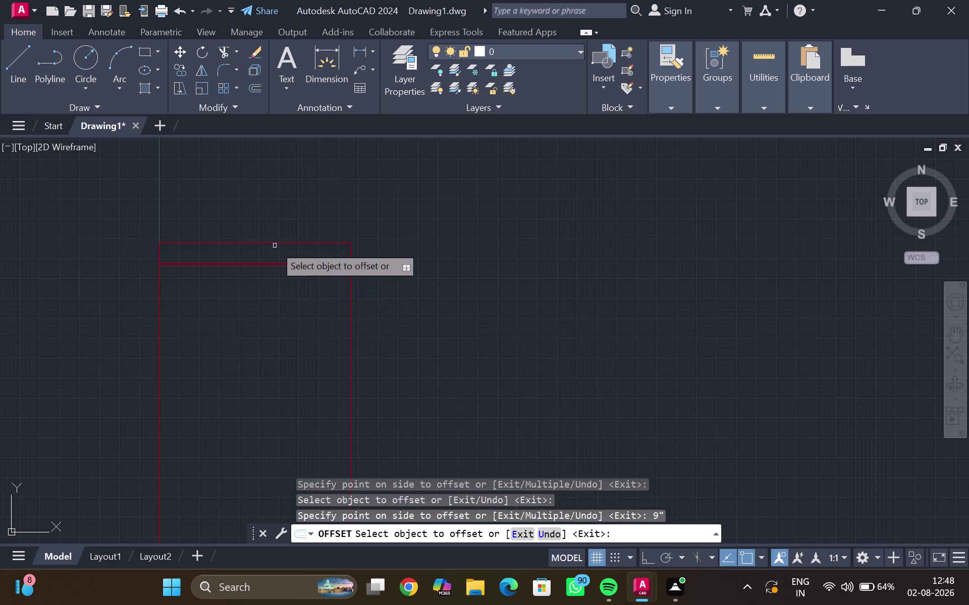
click(274, 242)
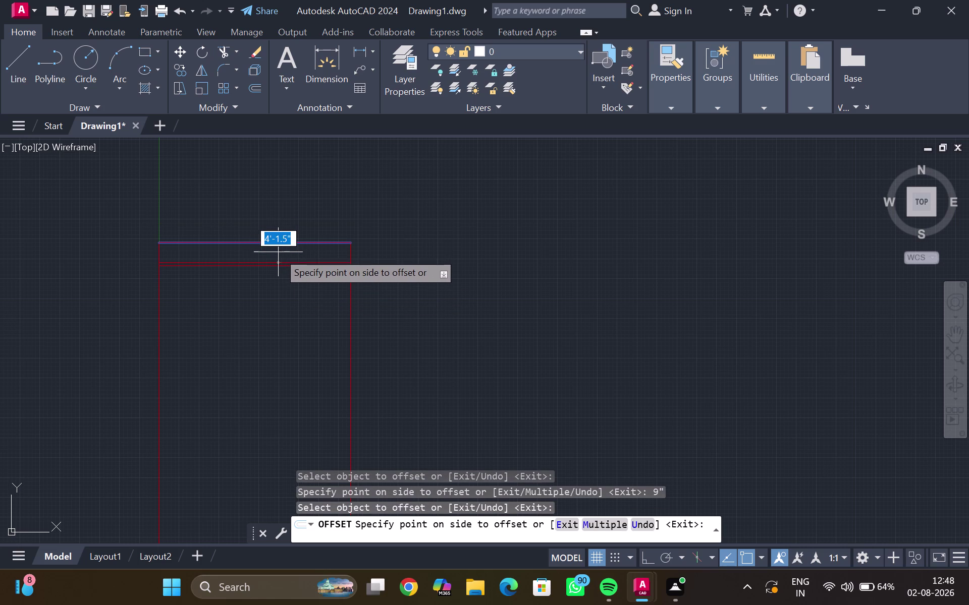
key(Escape)
drag(284, 262, 284, 277)
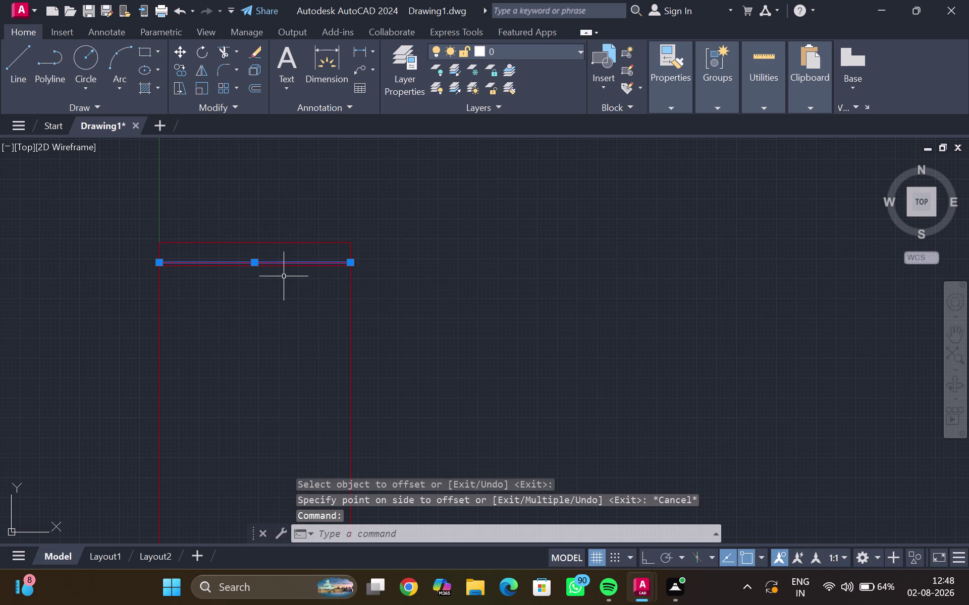
click(285, 267)
key(Delete)
scroll(up, 3)
middle_drag(286, 266, 288, 288)
scroll(down, 3)
middle_drag(269, 295, 318, 243)
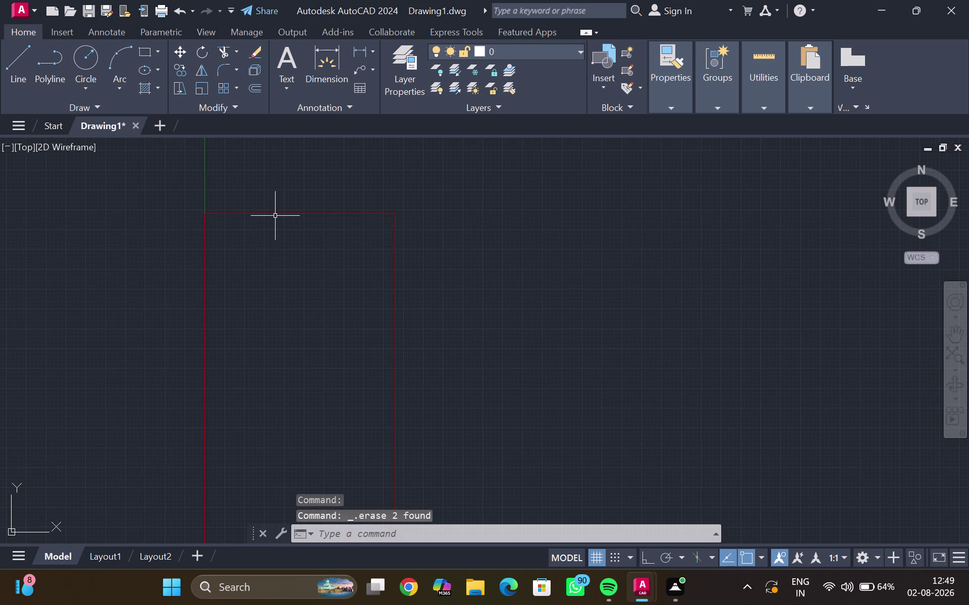
Offset the top wall line by 6" to start the double wall.
click(276, 214)
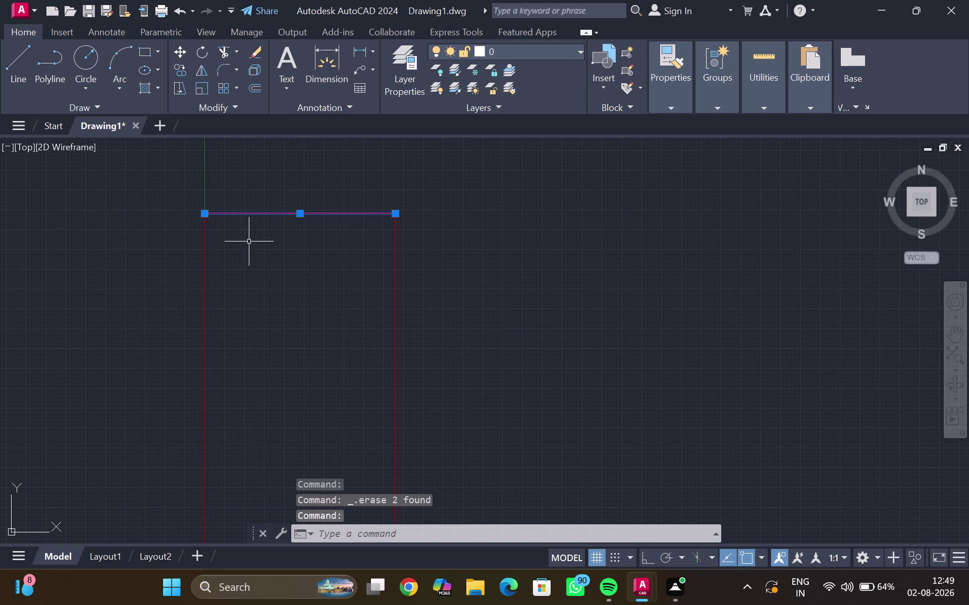
key(o)
key(Return)
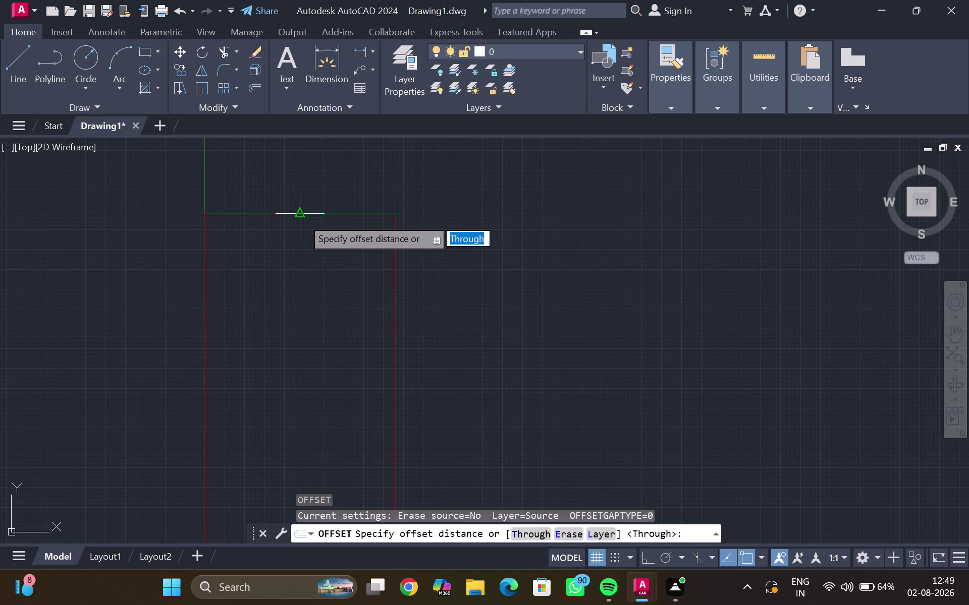
text(6")
key(Return)
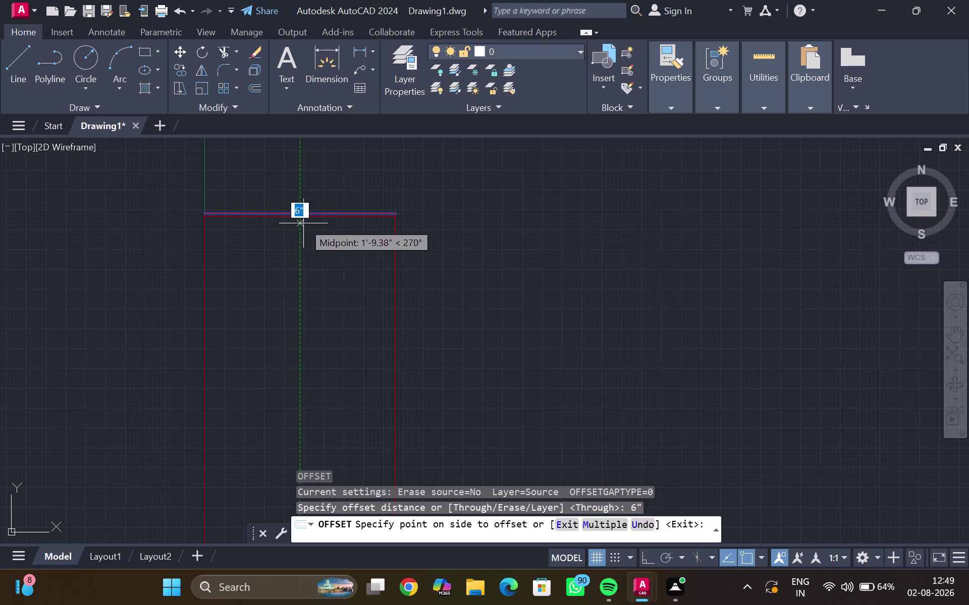
click(298, 238)
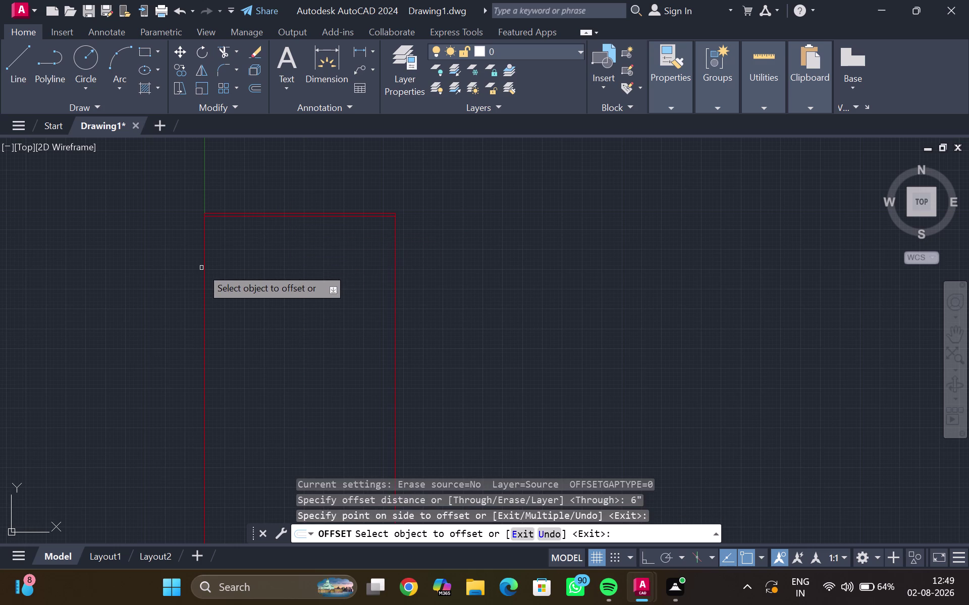
Offset the right, left and bottom walls by 6" as well, then end Offset.
click(203, 271)
click(219, 271)
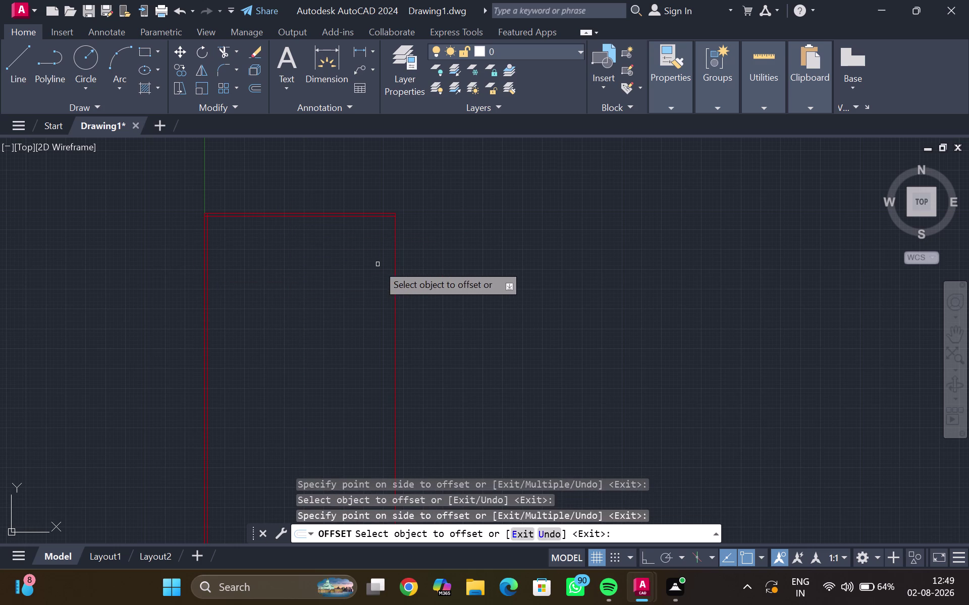
click(396, 271)
click(371, 266)
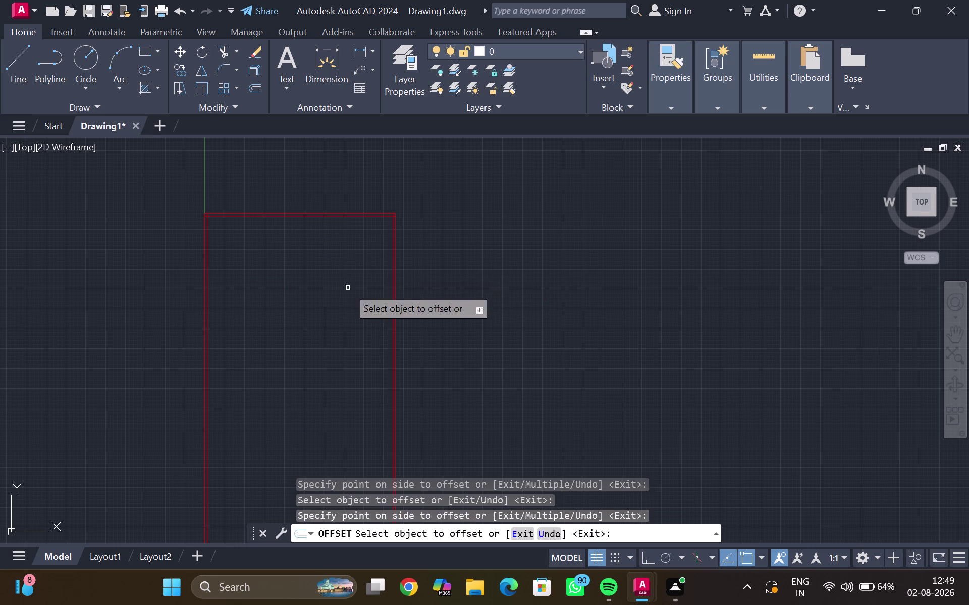
middle_drag(348, 292, 347, 203)
scroll(down, 3)
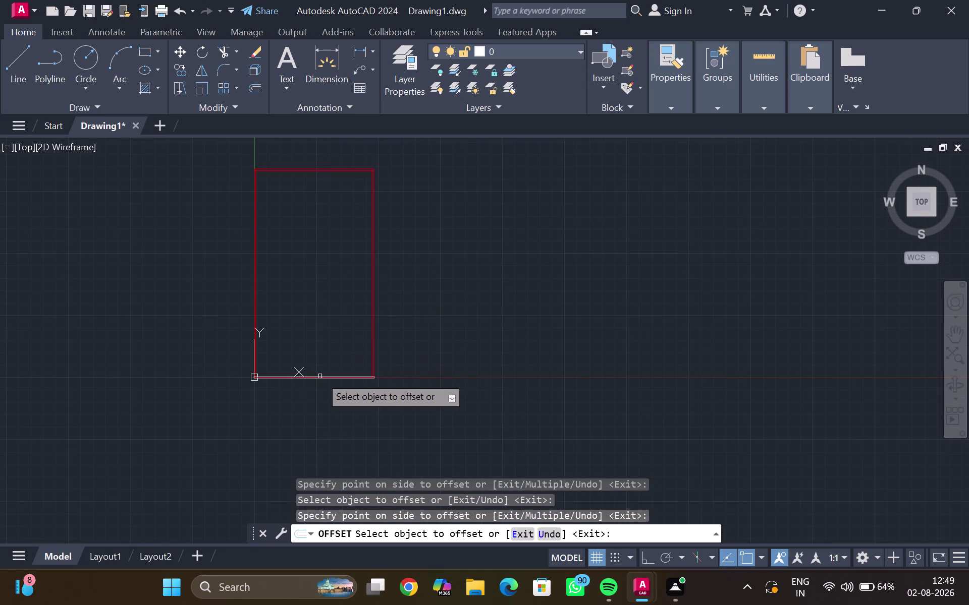
click(320, 376)
click(320, 365)
scroll(up, 3)
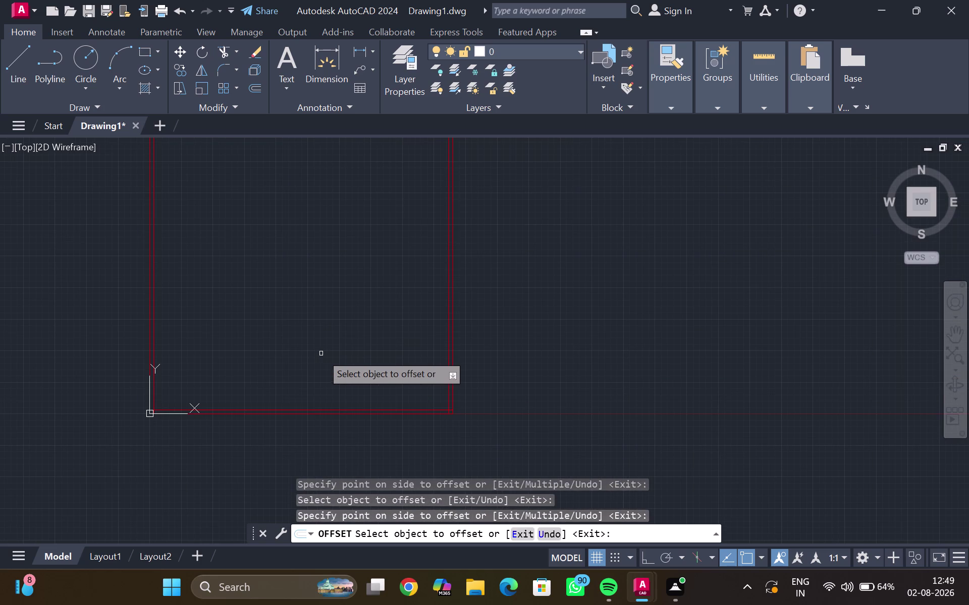
key(Escape)
scroll(down, 3)
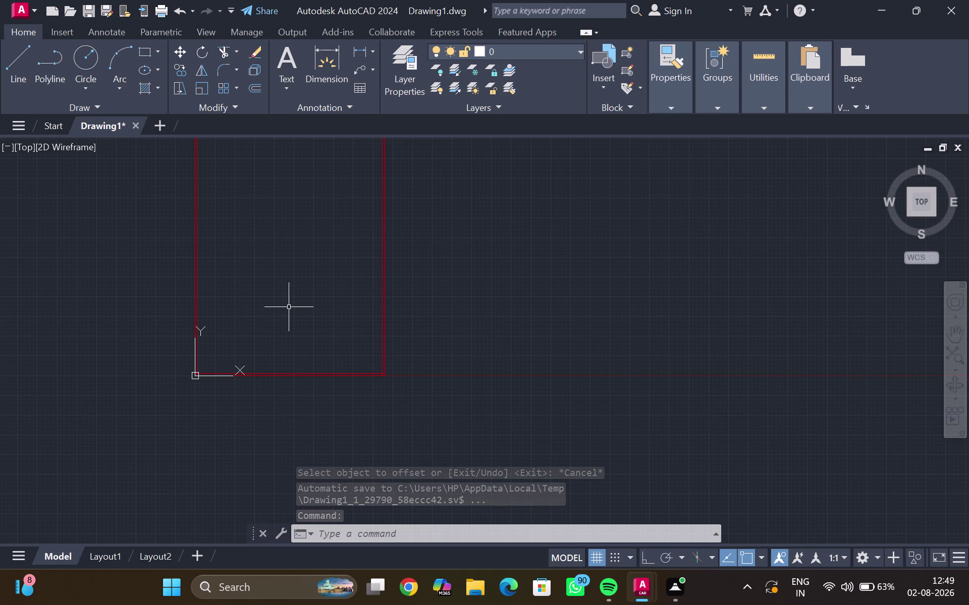
Centre the top walls in view, select the inner top wall and enter 4'1.5".
scroll(down, 3)
middle_drag(284, 301, 308, 486)
middle_drag(277, 389, 277, 394)
scroll(up, 3)
scroll(up, 3)
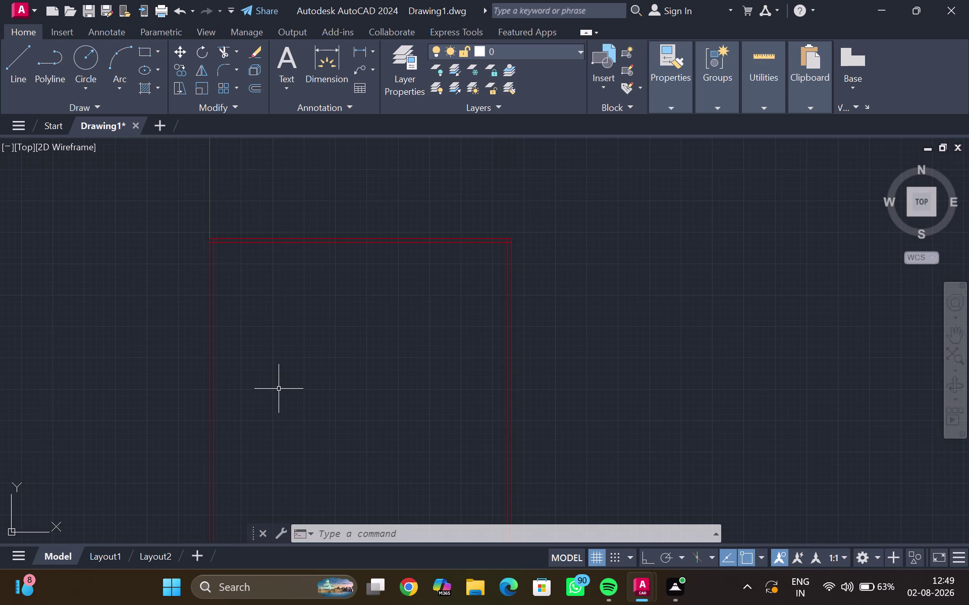
middle_drag(306, 353, 236, 414)
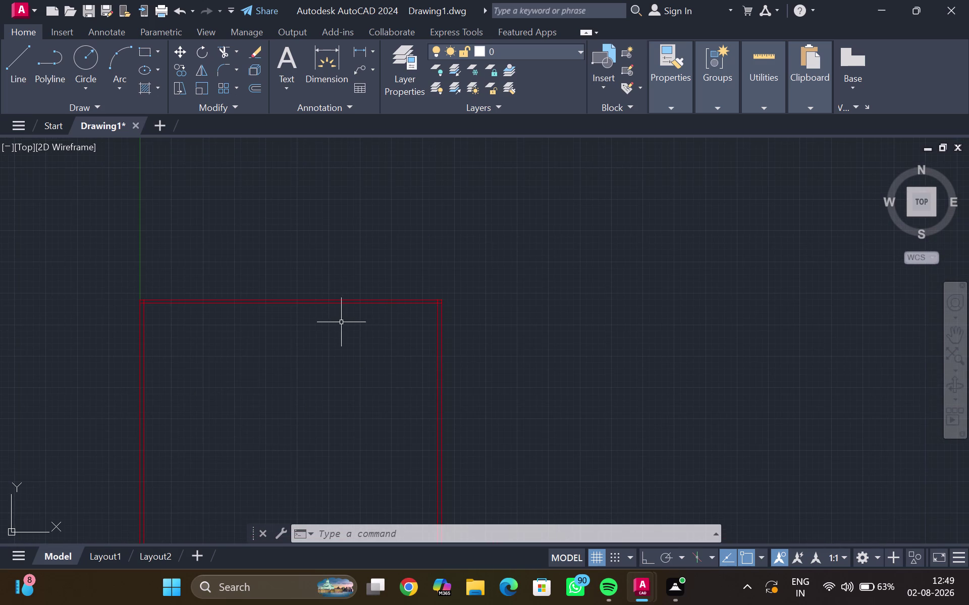
scroll(up, 3)
click(327, 300)
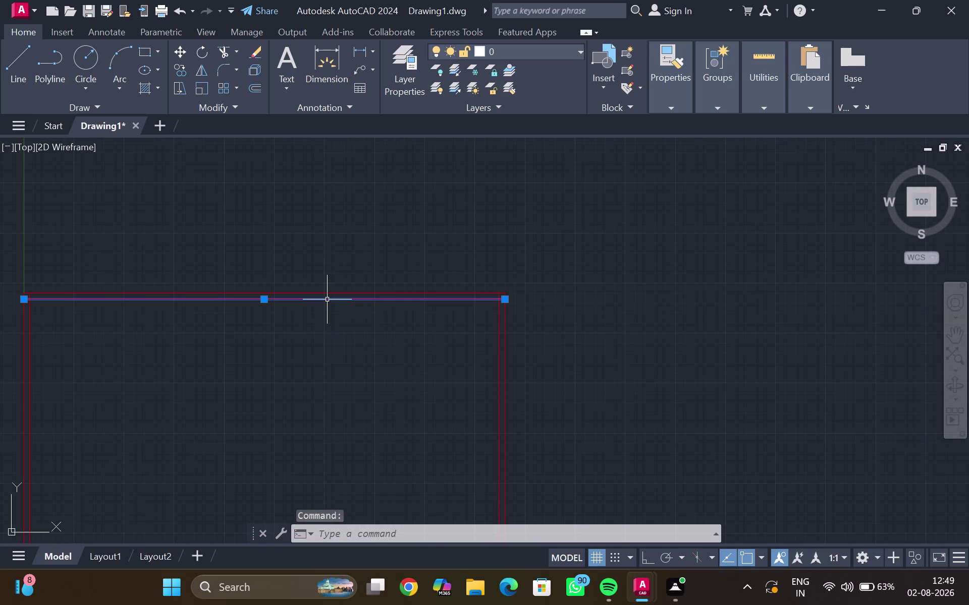
text(4)
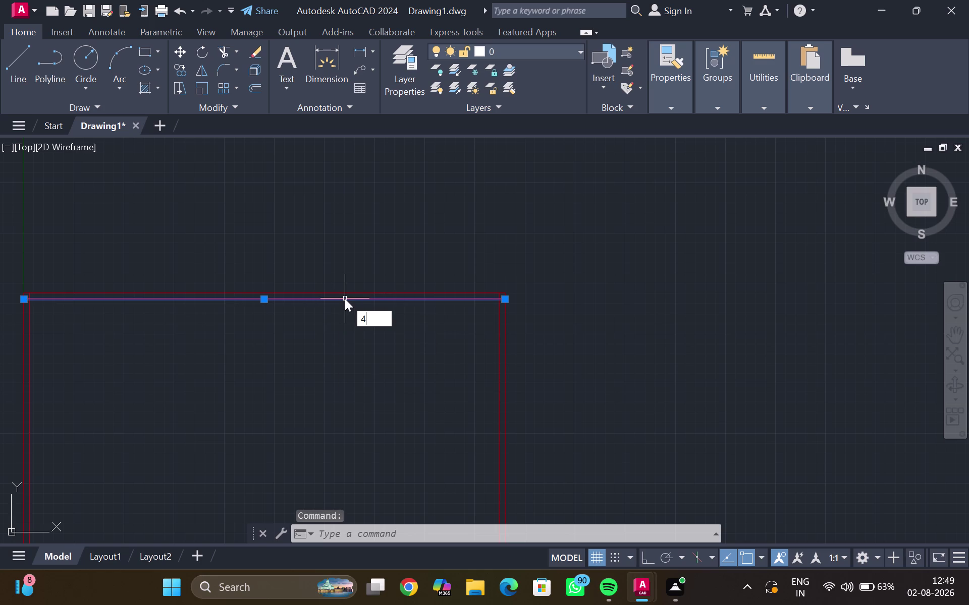
text(')
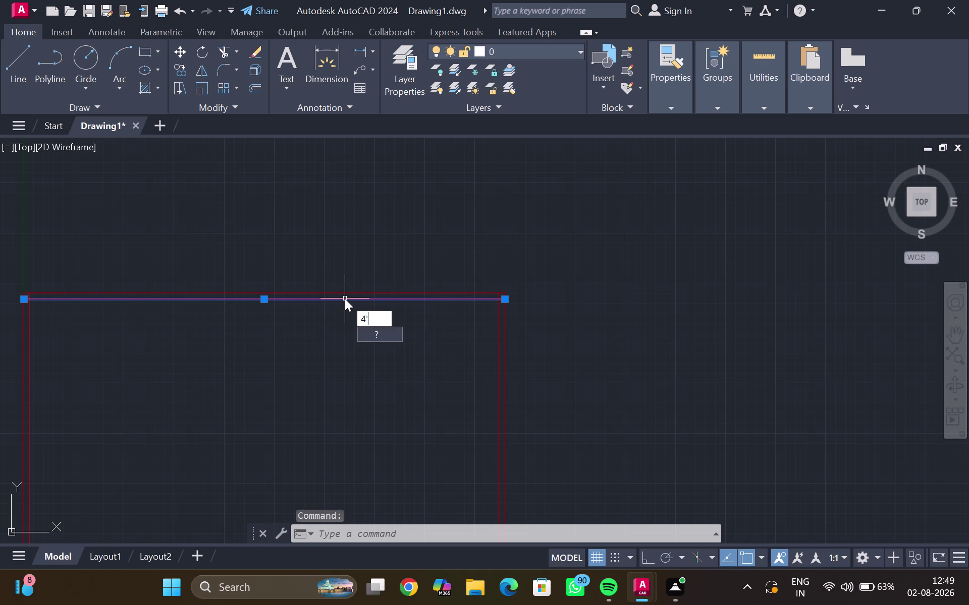
text(1.5")
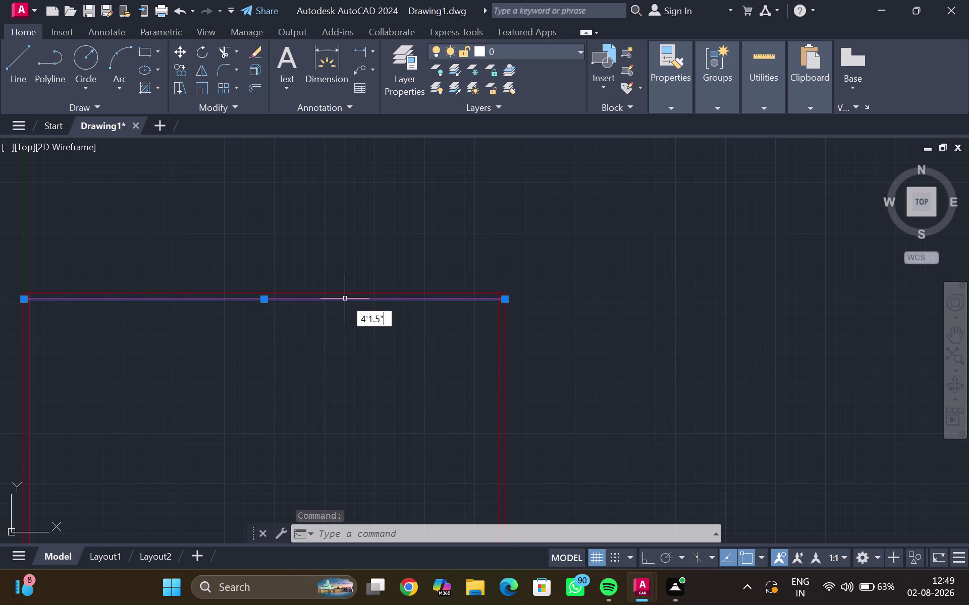
key(Return)
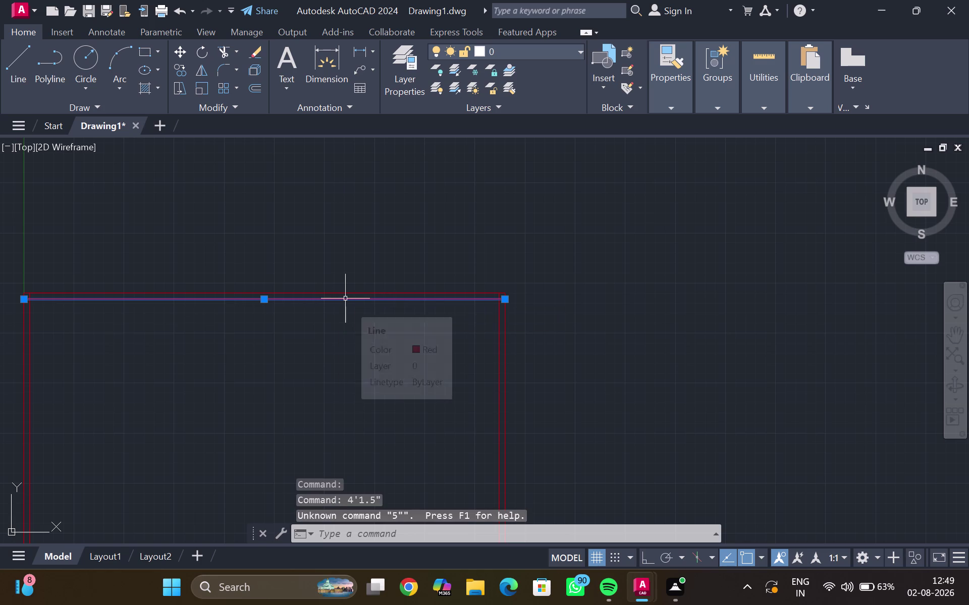
Offset the inner top wall 4'1.5" downward to place the first partition line.
key(o)
key(Return)
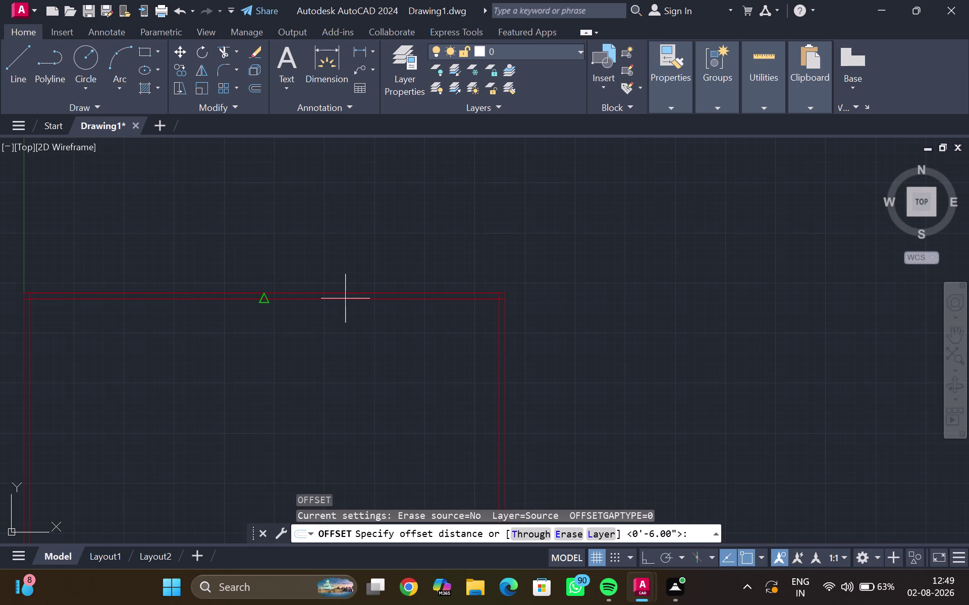
text(4')
key(1)
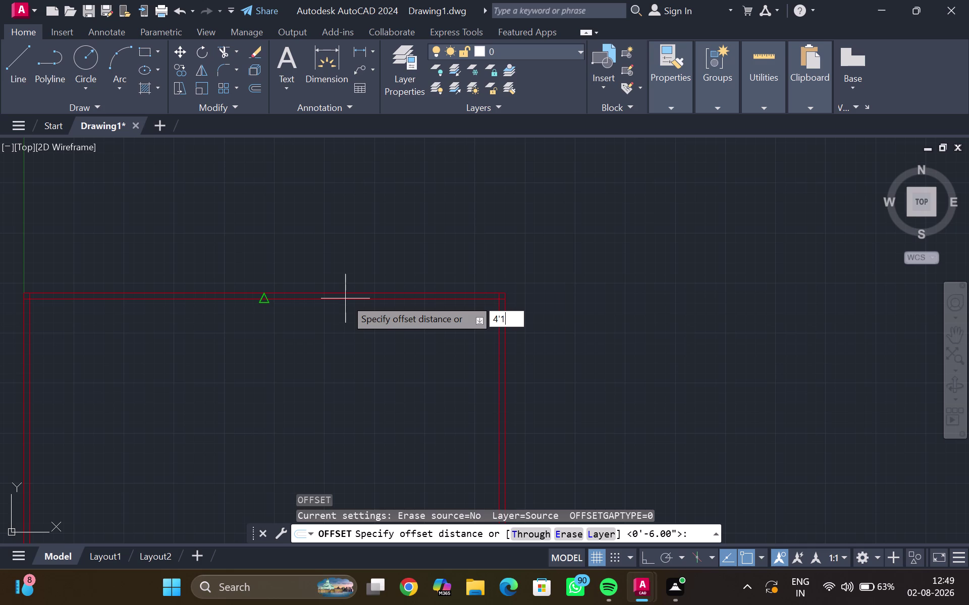
text(.5)
key(shift+quotedbl)
key(Return)
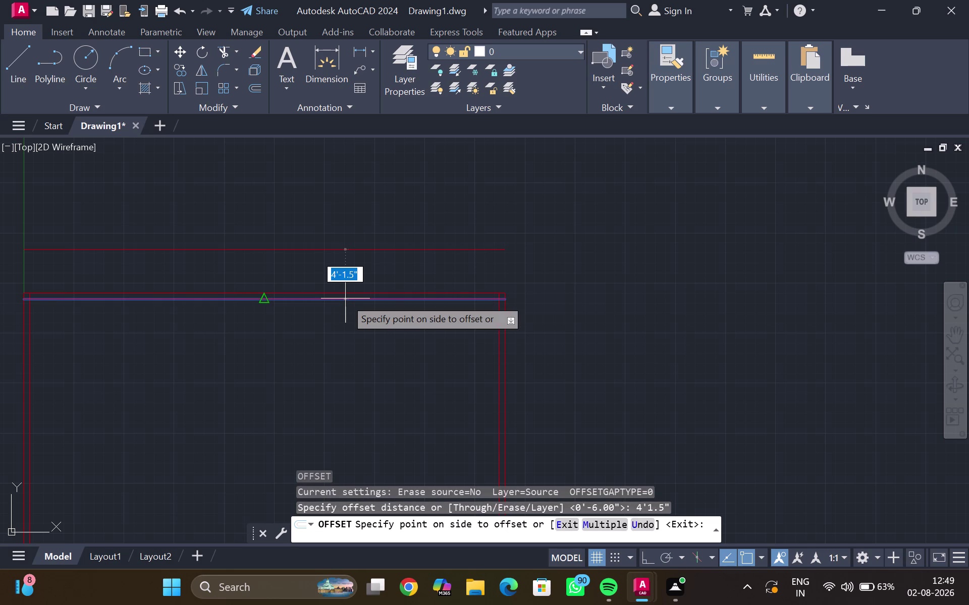
click(357, 414)
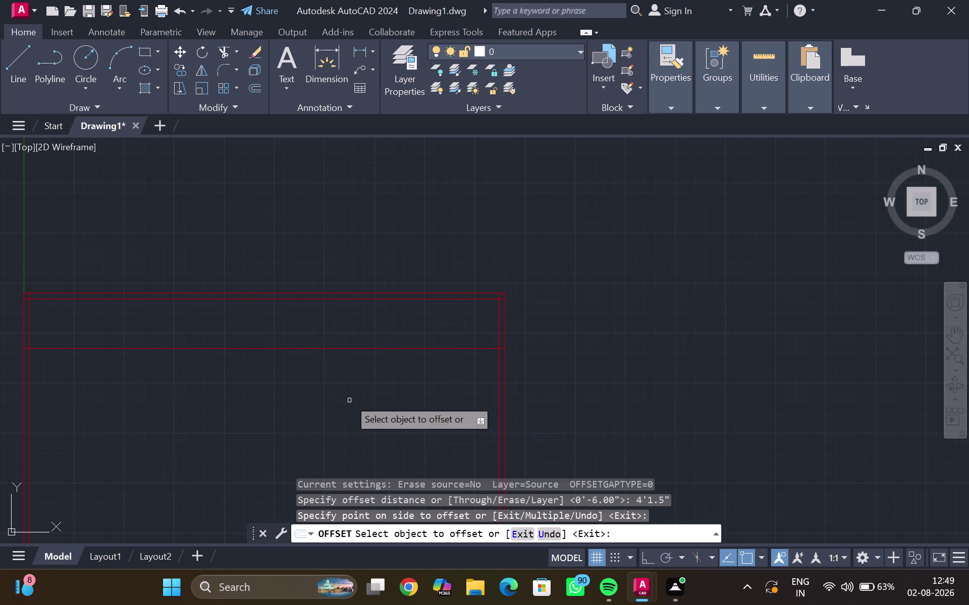
Offset the new partition line by 6" to form its second line.
click(341, 347)
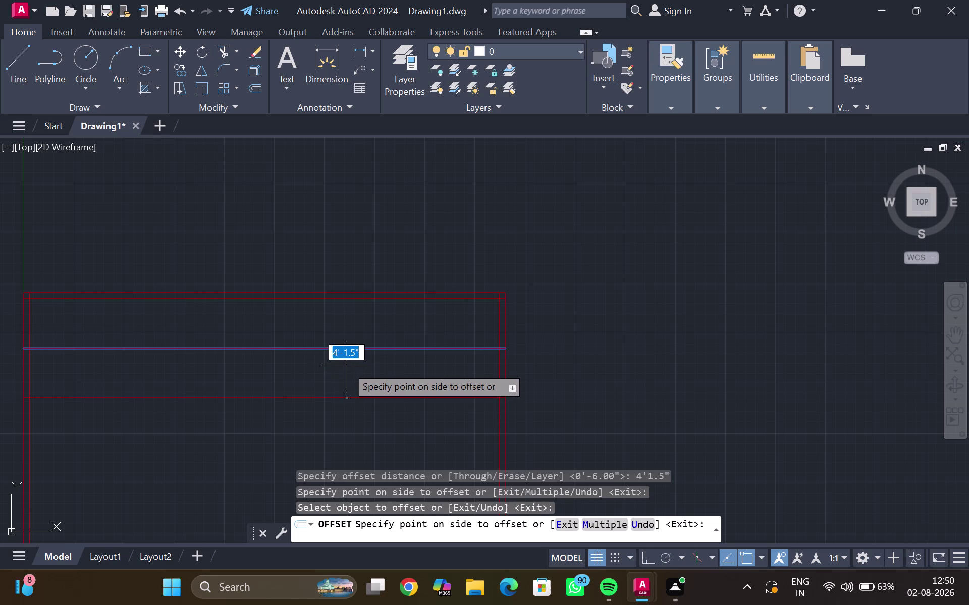
text(6")
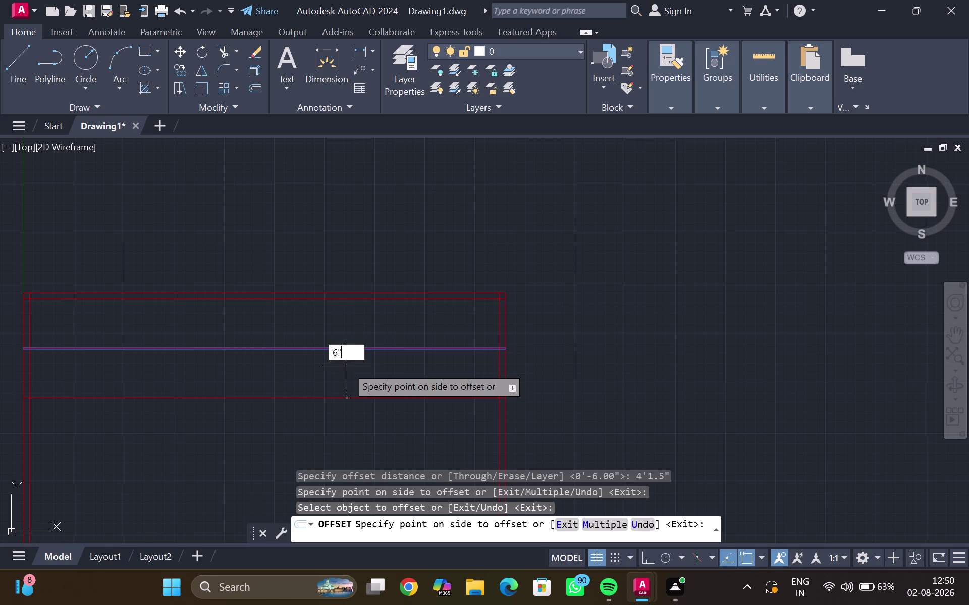
key(Return)
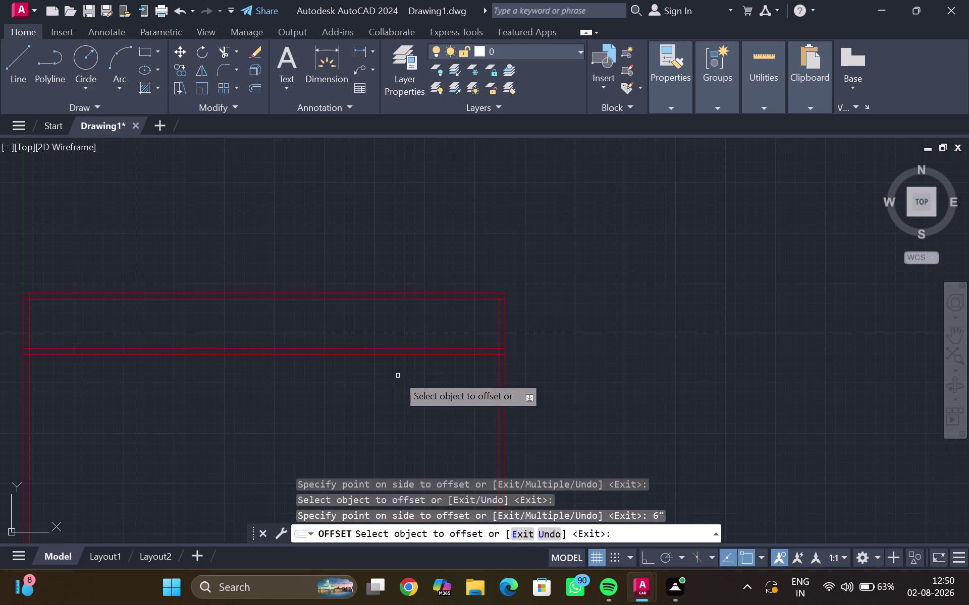
key(Escape)
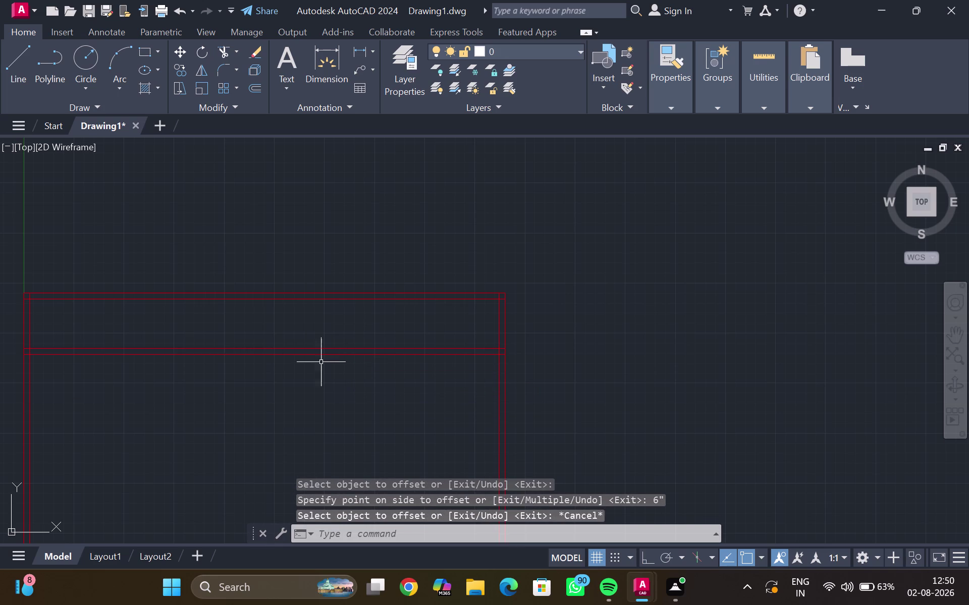